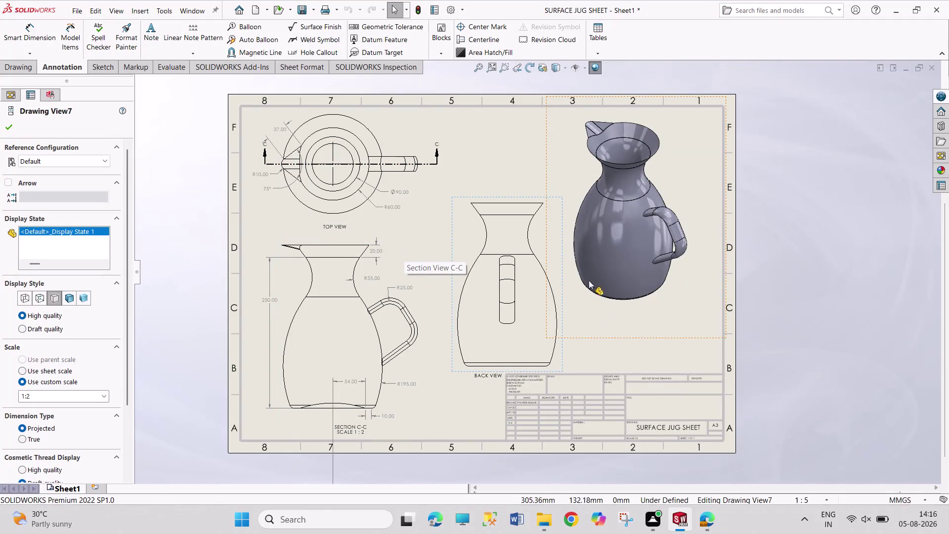
Inspect the back view's properties for hidden bodies and edges, then close without changes.
click(540, 196)
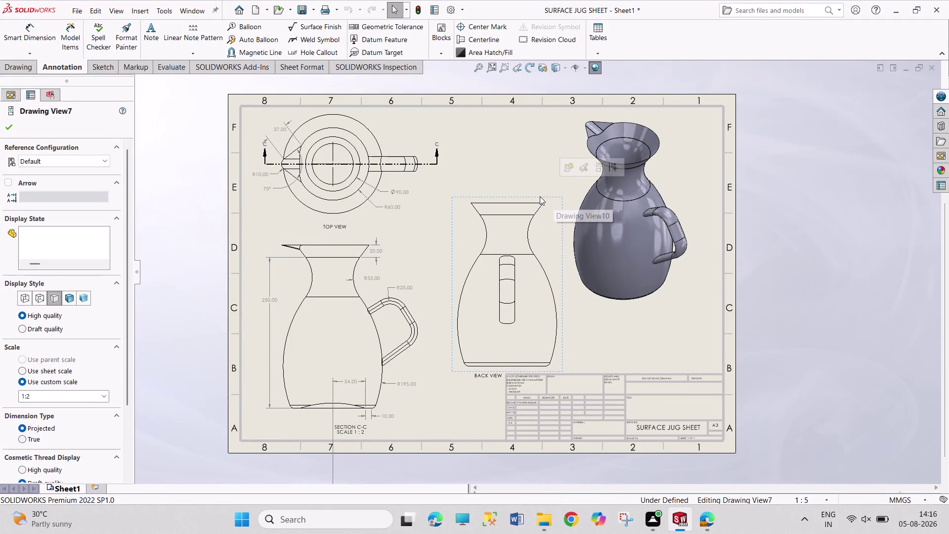
right_click(540, 196)
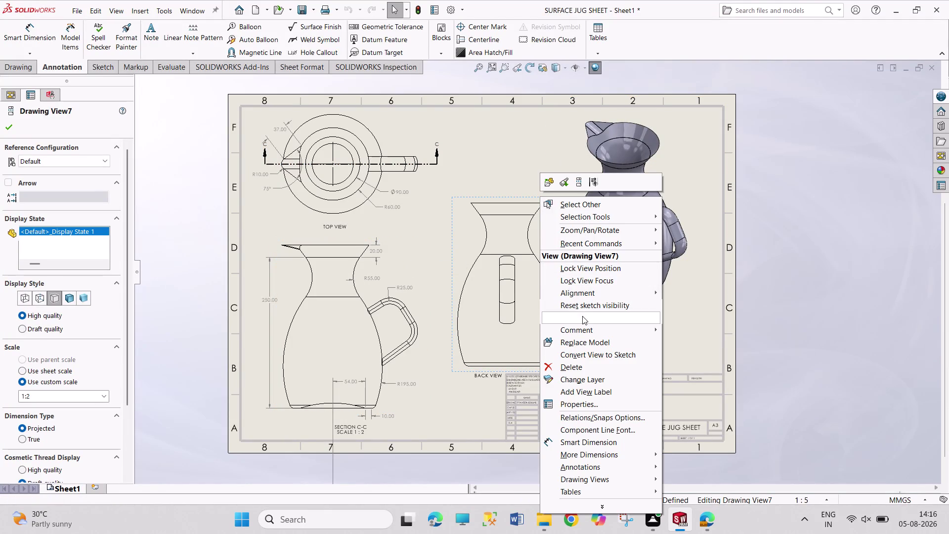
click(597, 403)
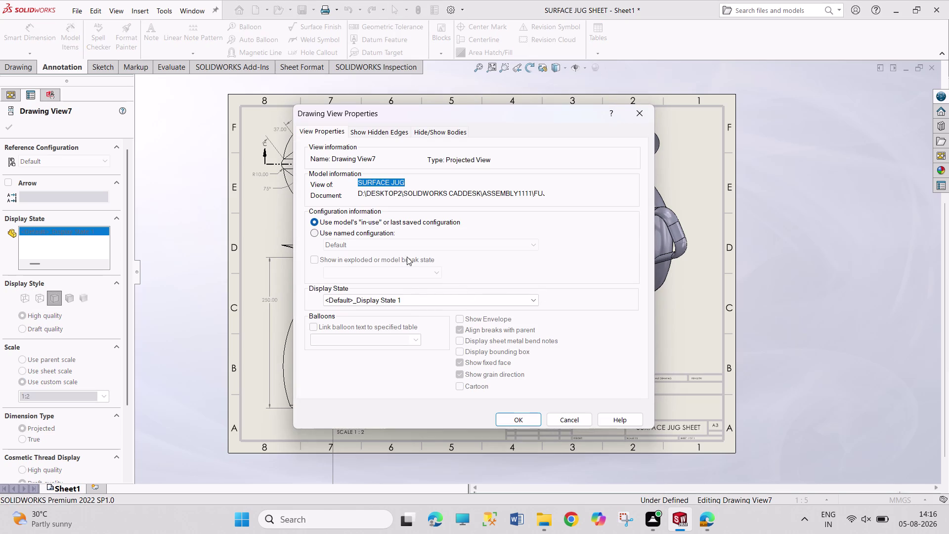
click(417, 133)
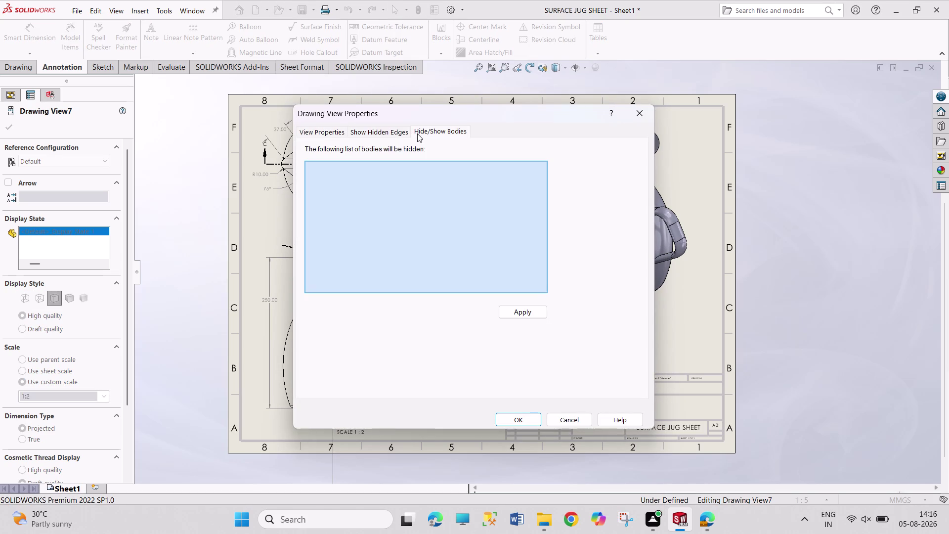
click(392, 136)
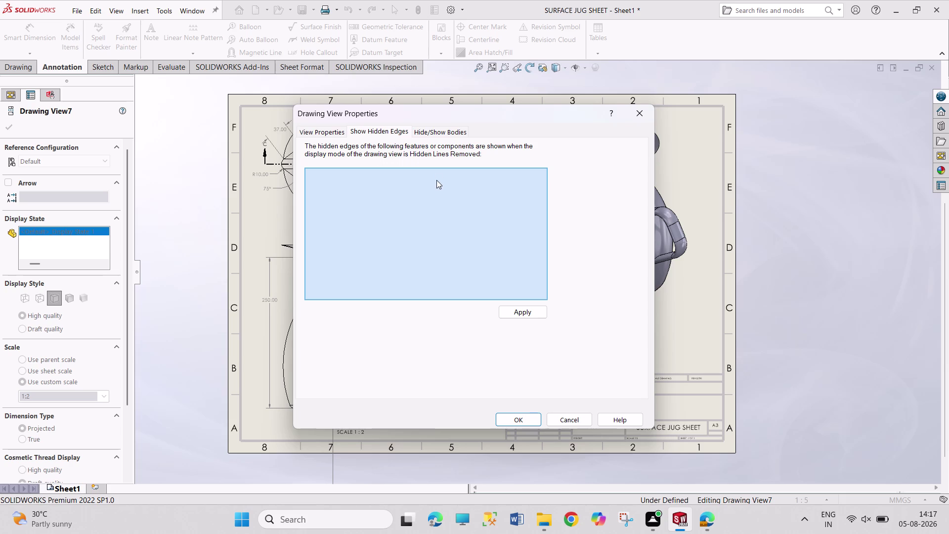
triple_click(437, 180)
click(528, 314)
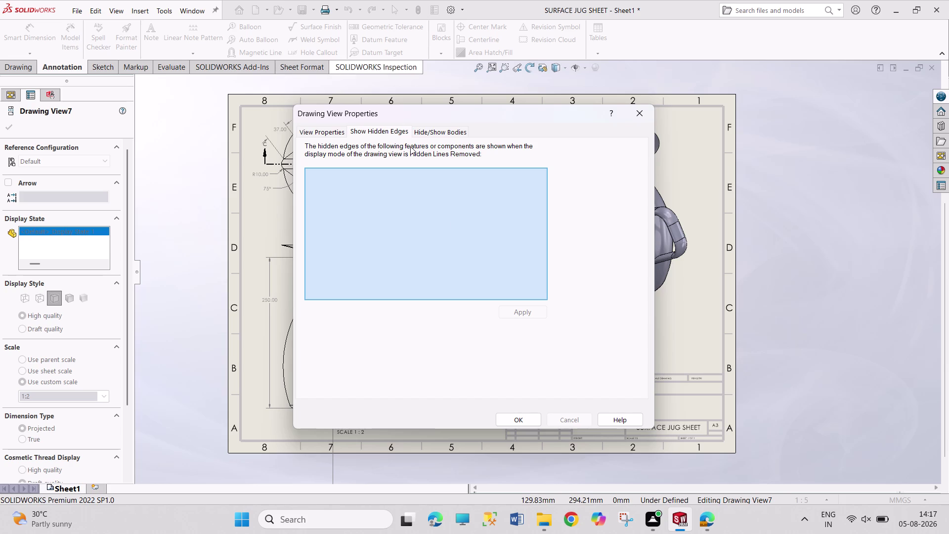
click(527, 420)
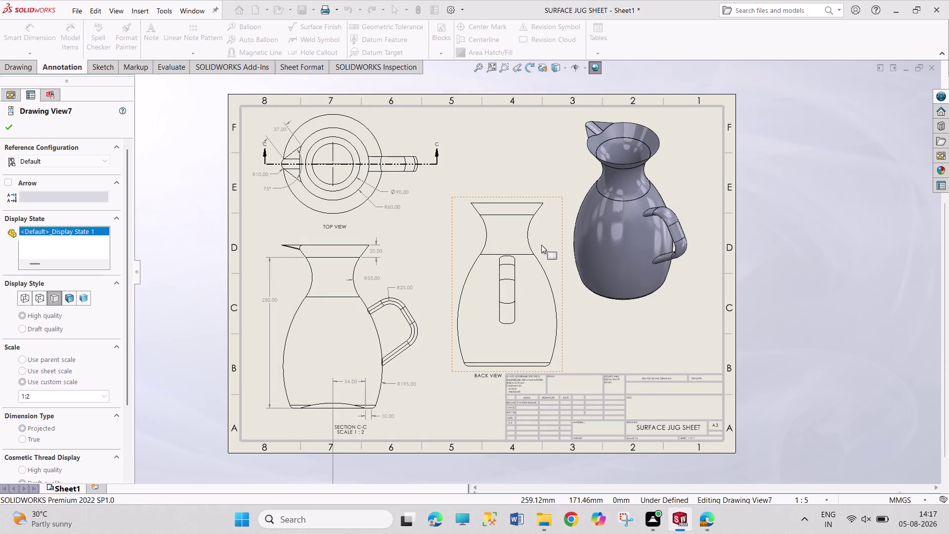
Set Drawing View7's display style to Hidden Lines Visible and accept.
right_click(504, 197)
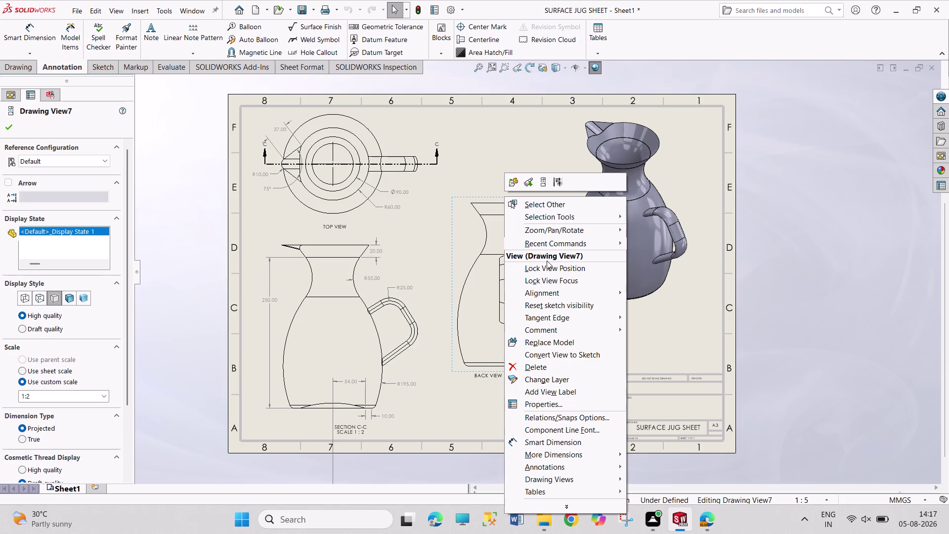
click(11, 131)
click(8, 128)
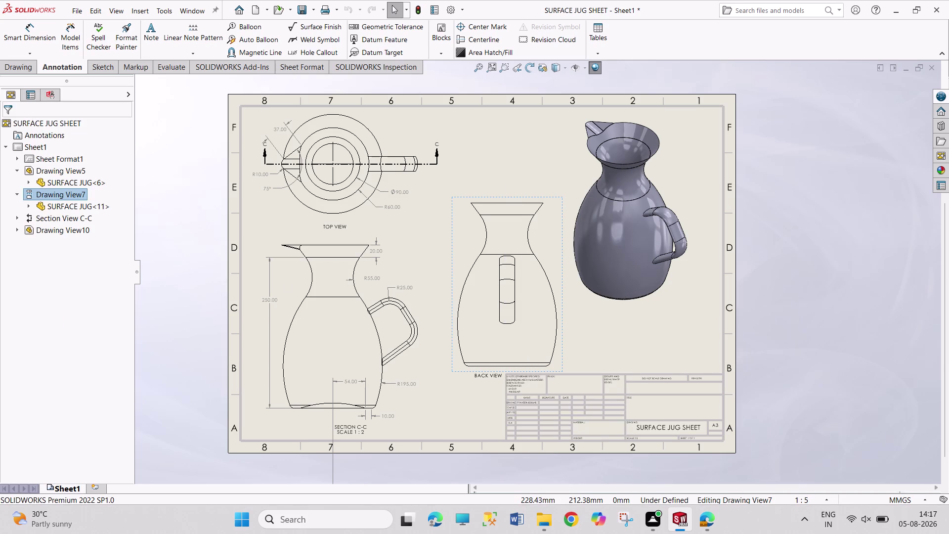
click(32, 95)
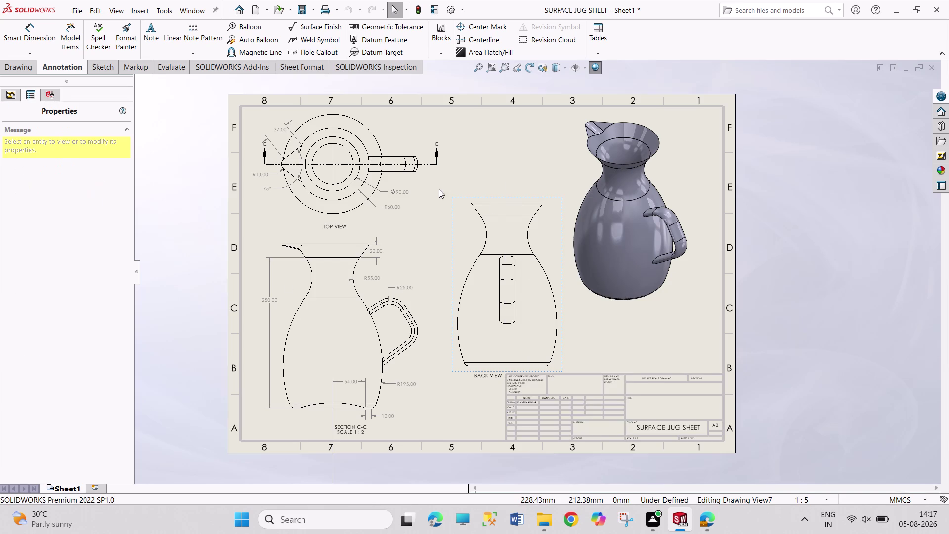
click(487, 198)
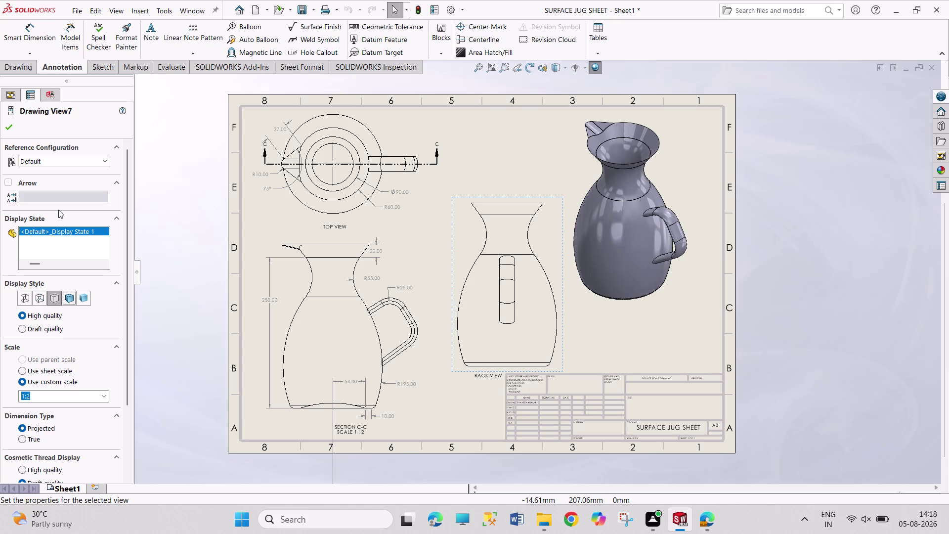
click(61, 244)
click(59, 239)
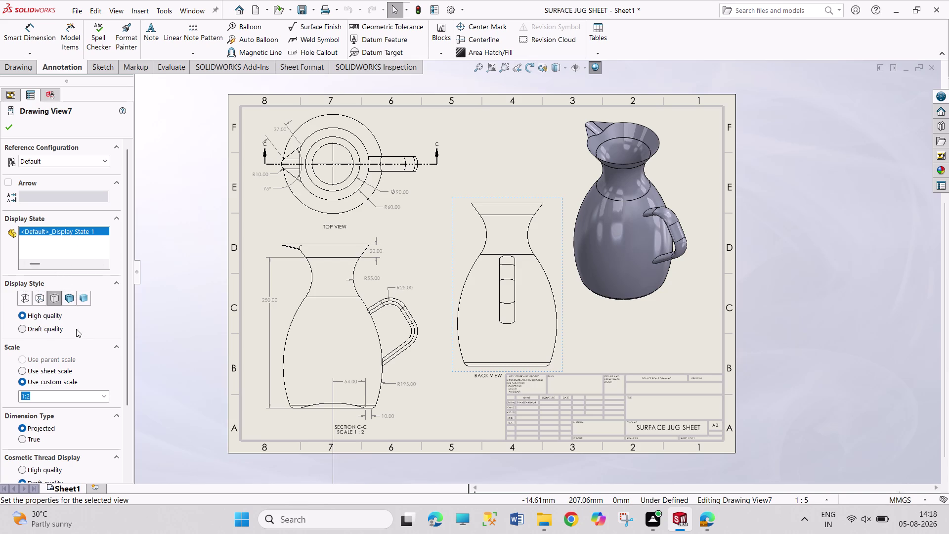
click(22, 298)
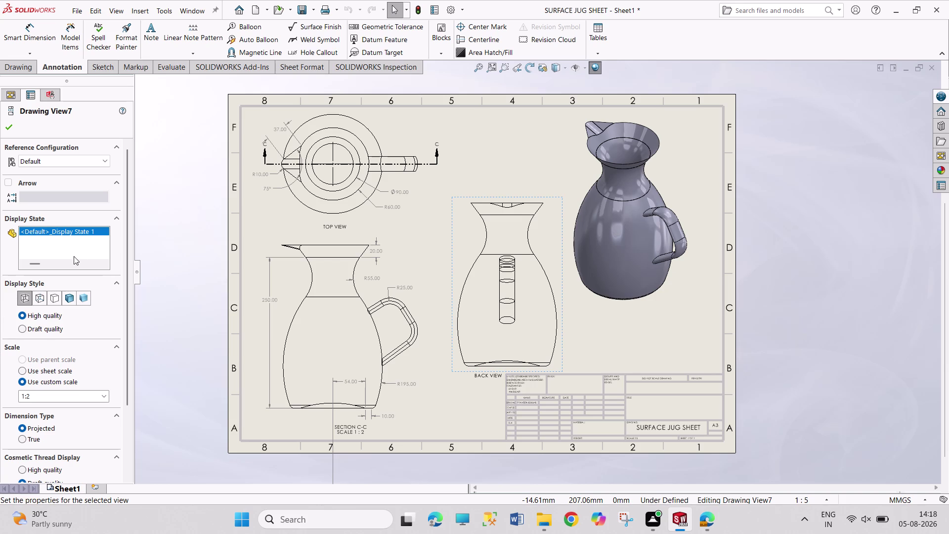
click(40, 298)
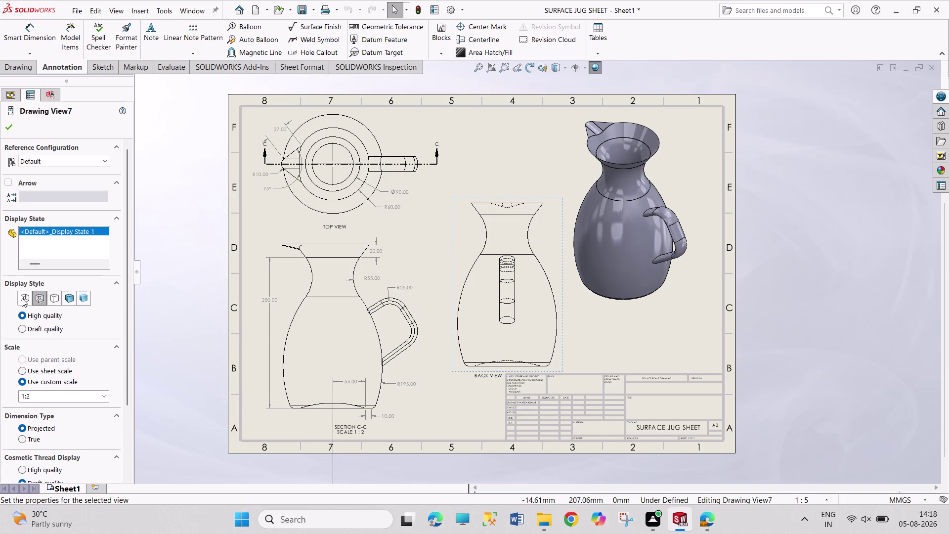
click(22, 298)
click(11, 130)
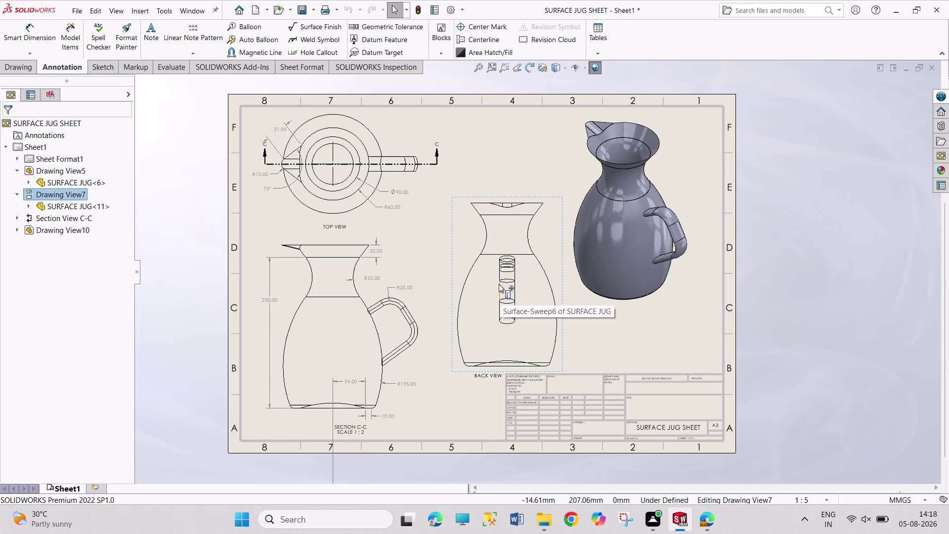
scroll(down, 3)
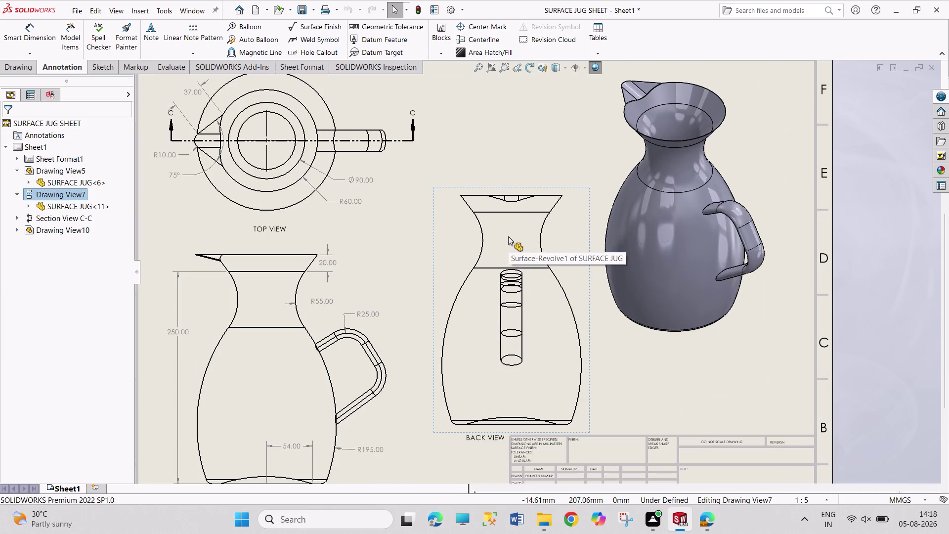
scroll(down, 3)
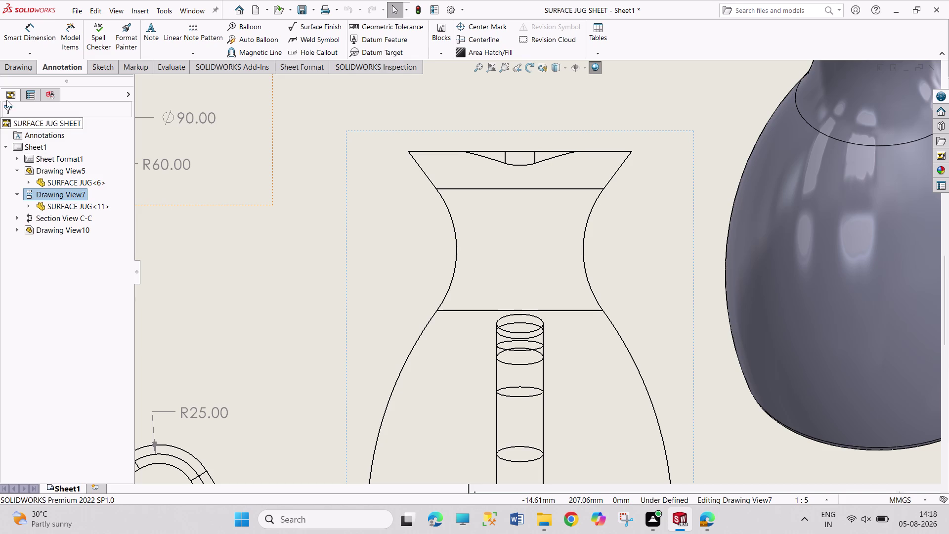
click(35, 34)
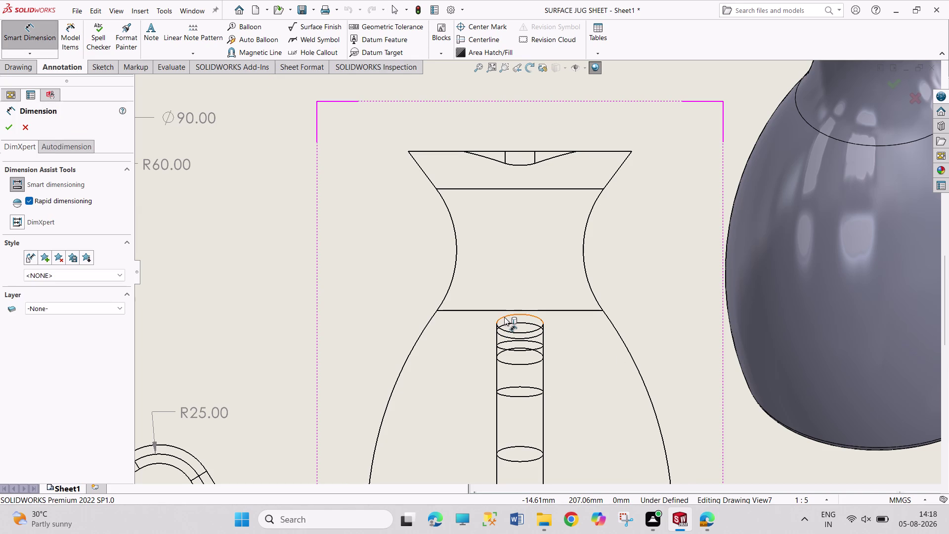
click(507, 317)
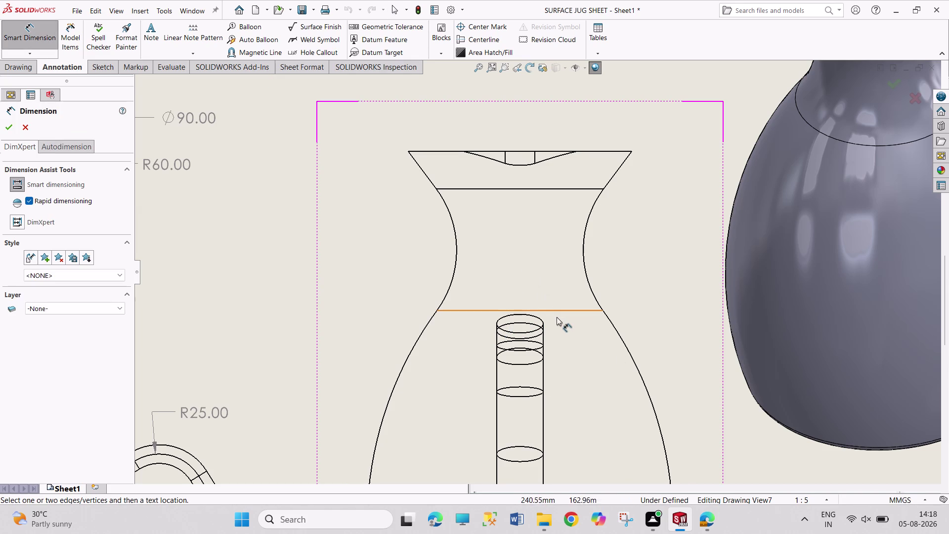
scroll(down, 3)
scroll(down, 3)
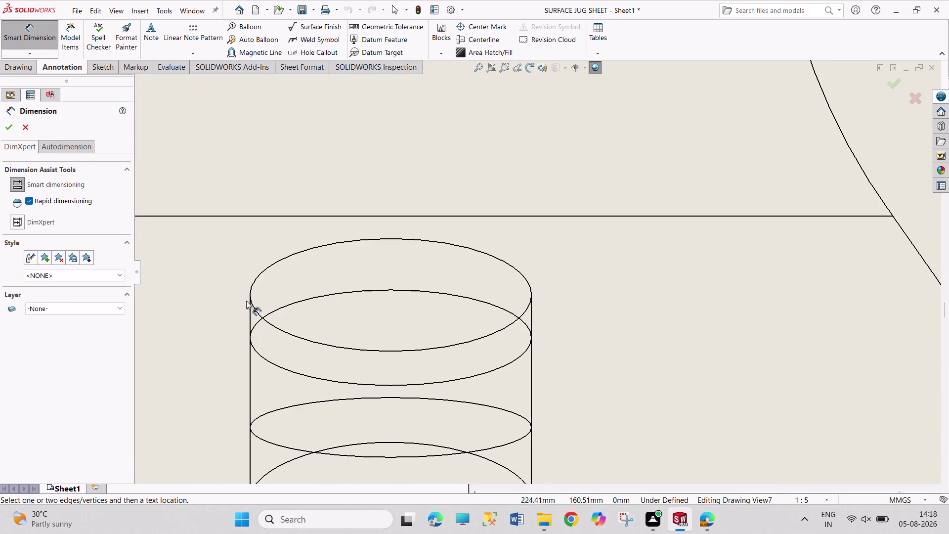
click(249, 294)
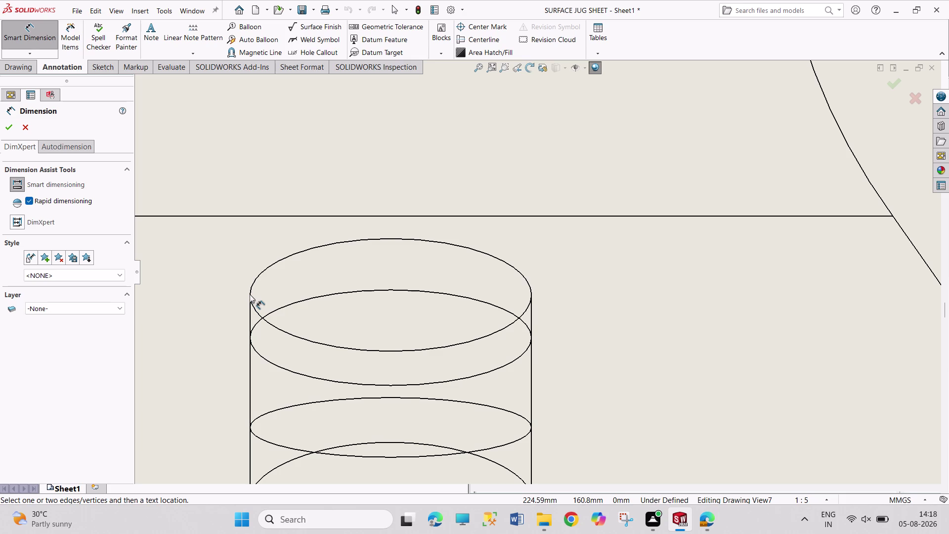
click(45, 36)
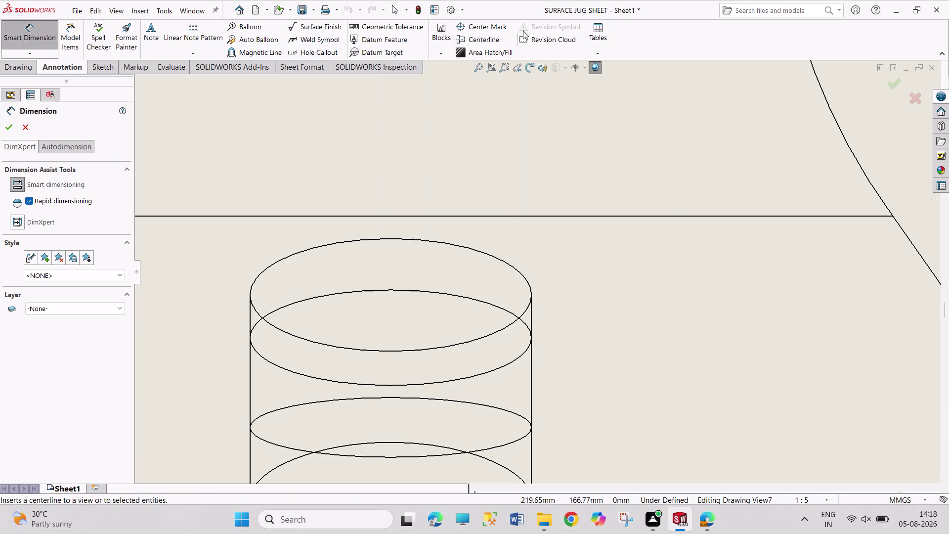
click(481, 27)
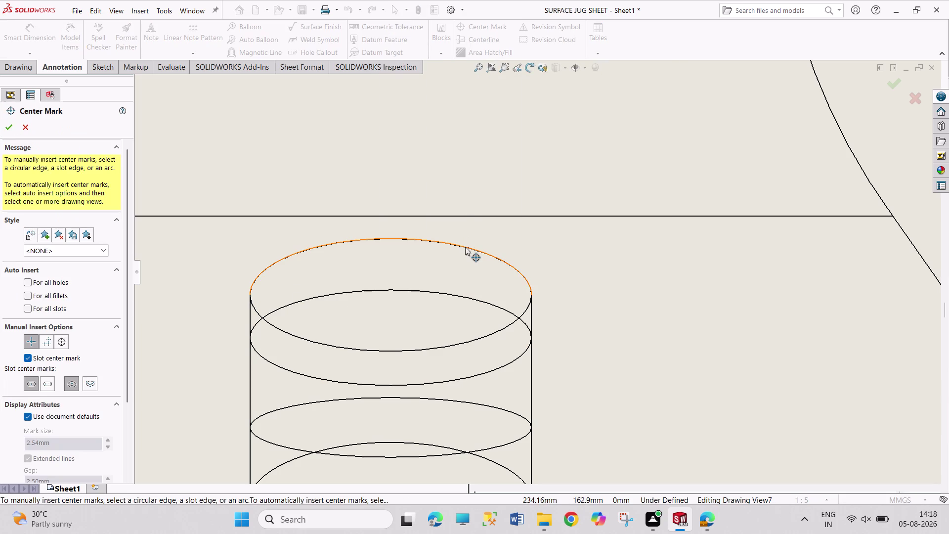
click(465, 246)
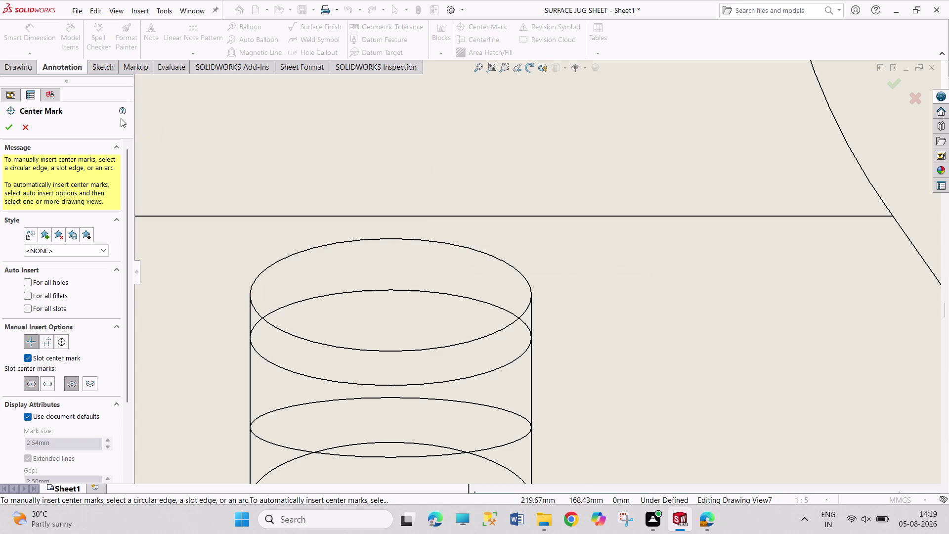
click(10, 130)
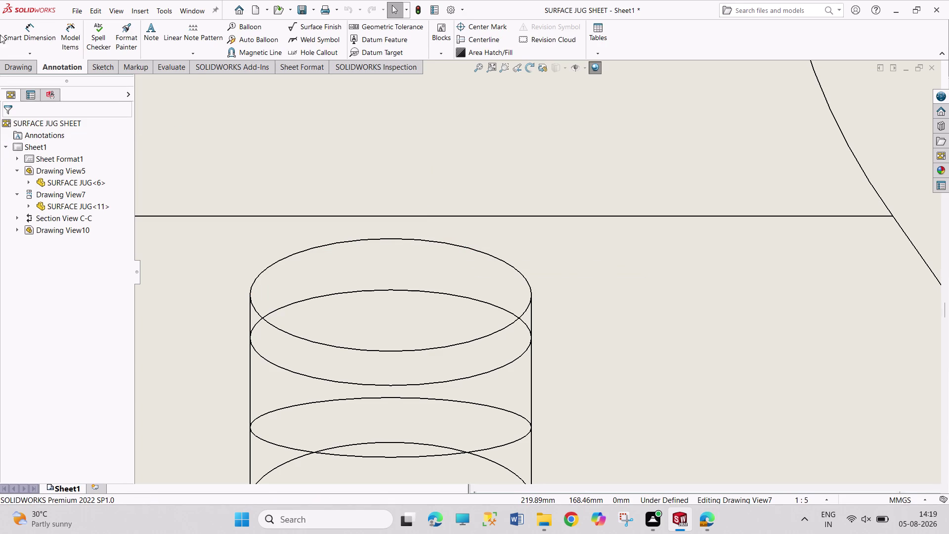
click(30, 52)
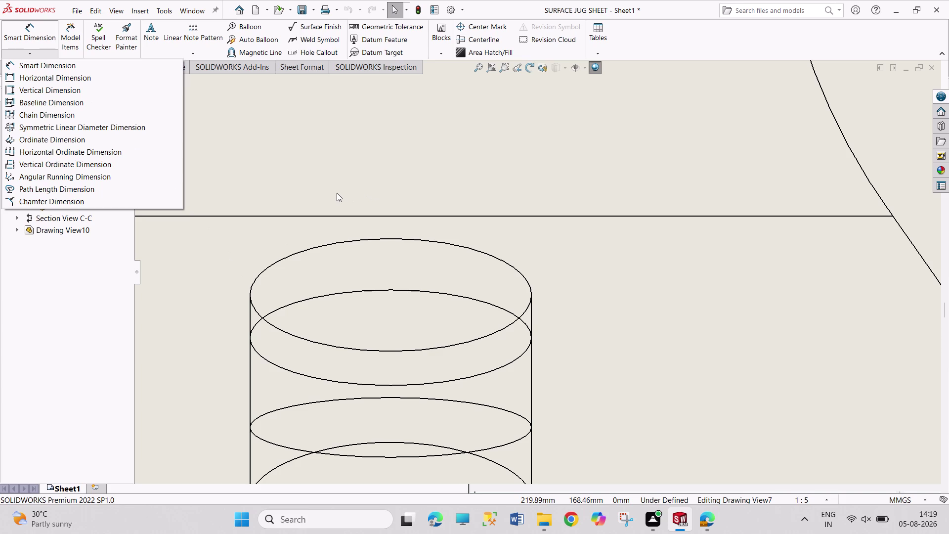
click(235, 187)
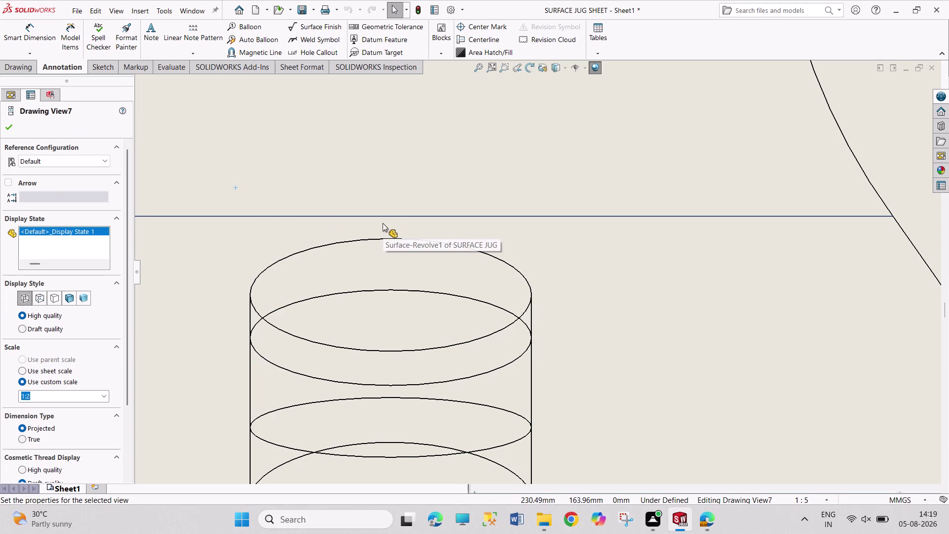
Add a 25.00 width dimension between the tube's side edges, placed above the cylinder.
click(30, 31)
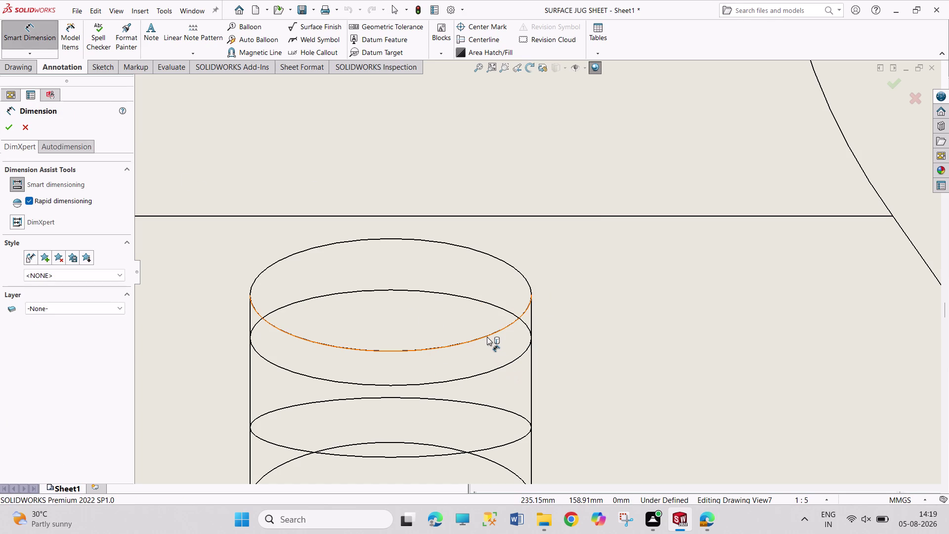
click(497, 367)
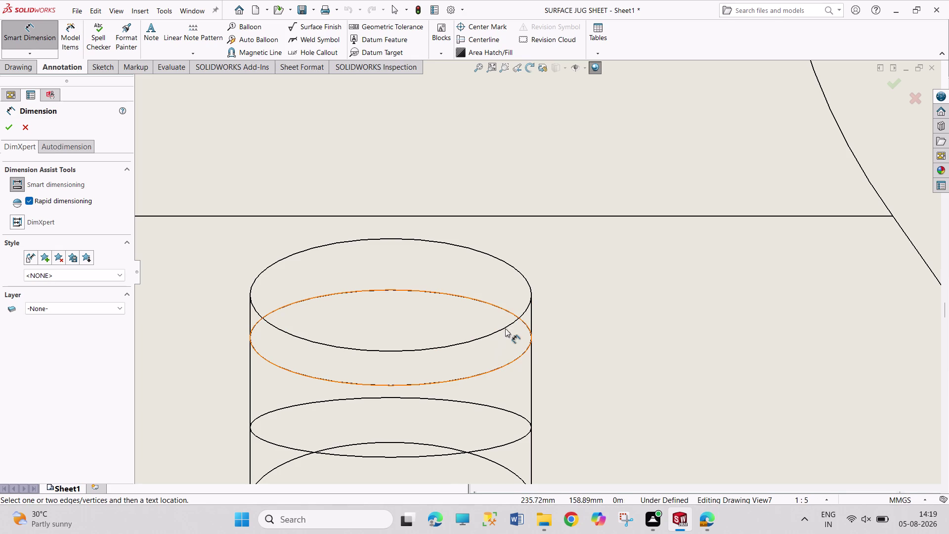
click(531, 336)
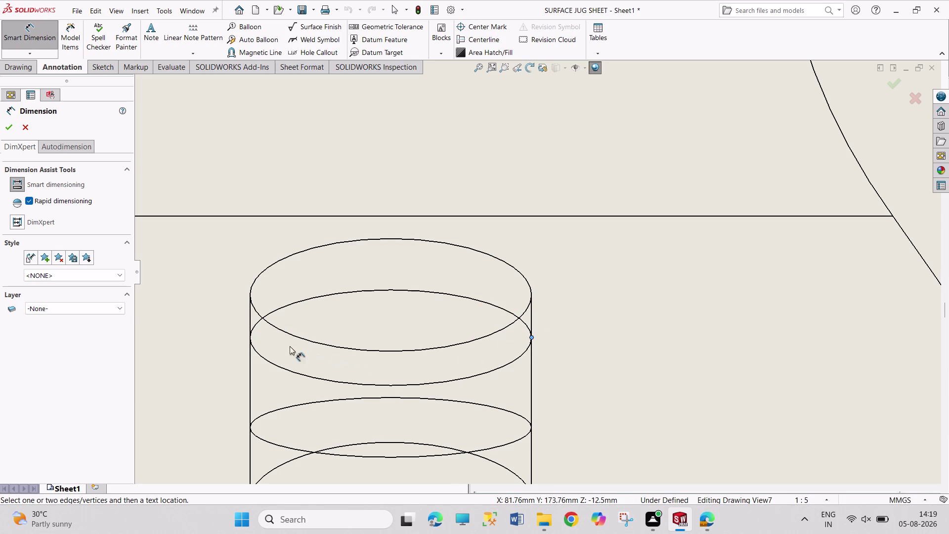
click(251, 337)
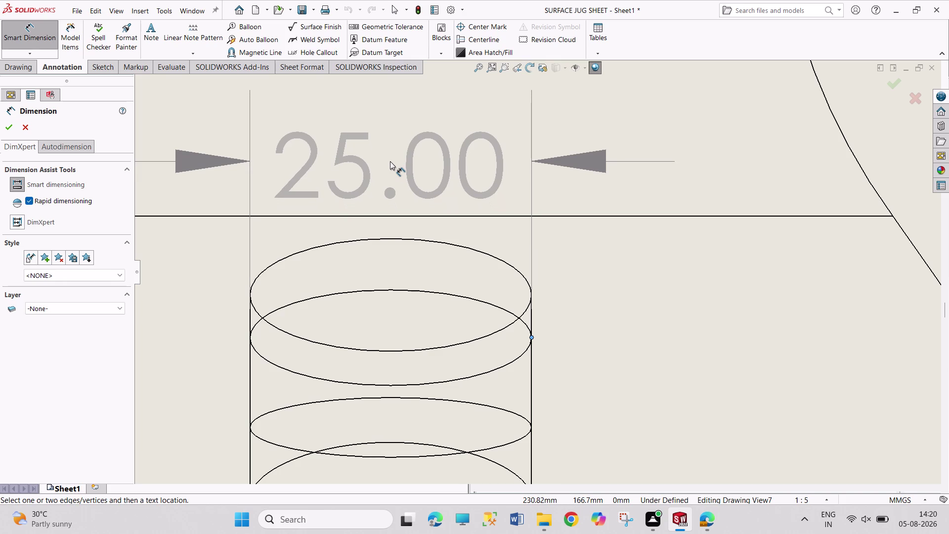
click(393, 137)
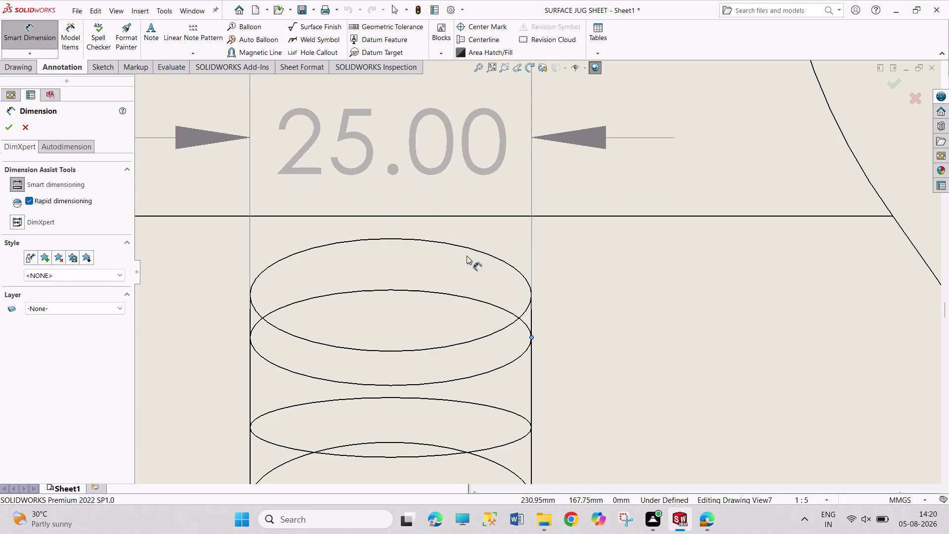
click(396, 291)
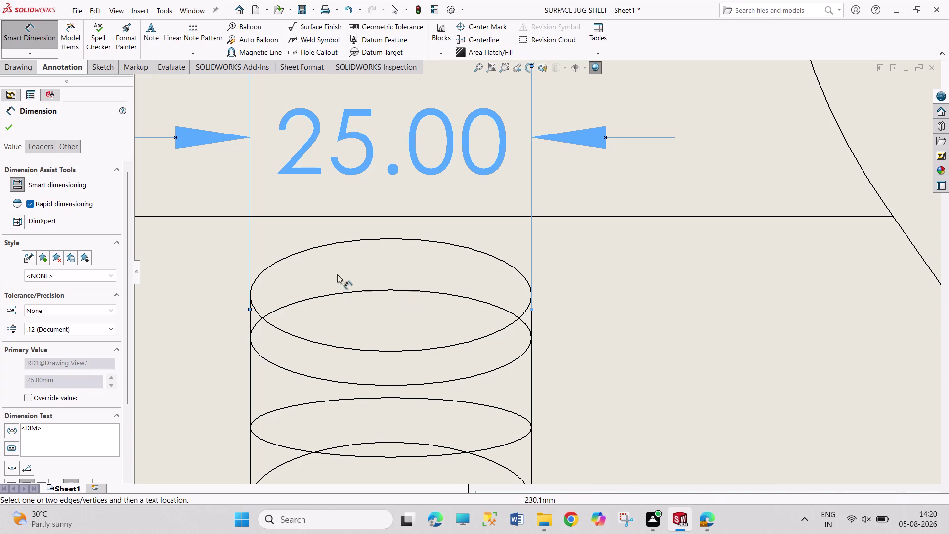
click(2, 130)
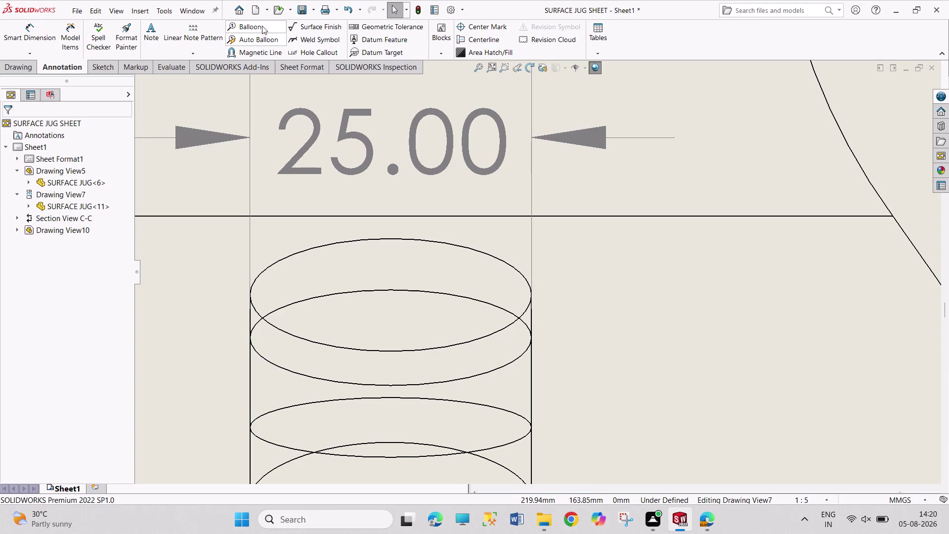
click(474, 30)
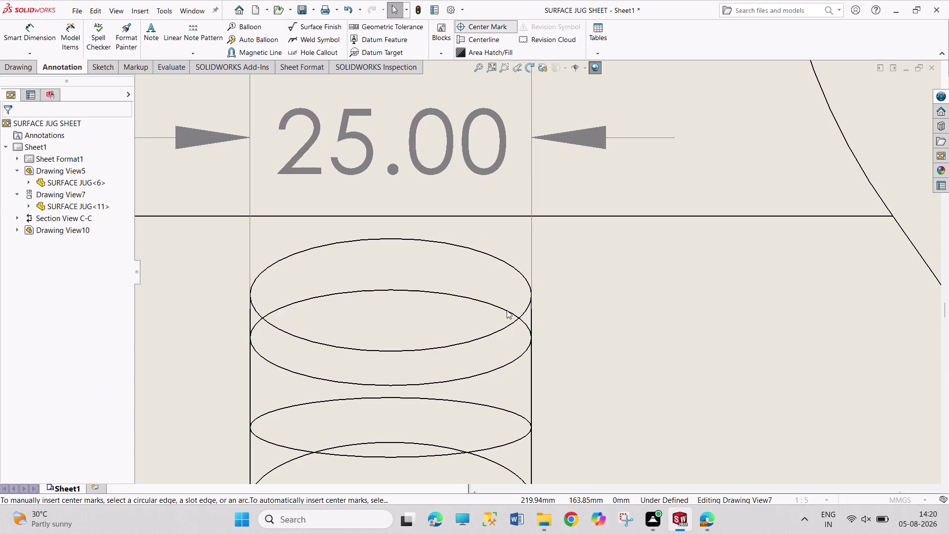
click(498, 369)
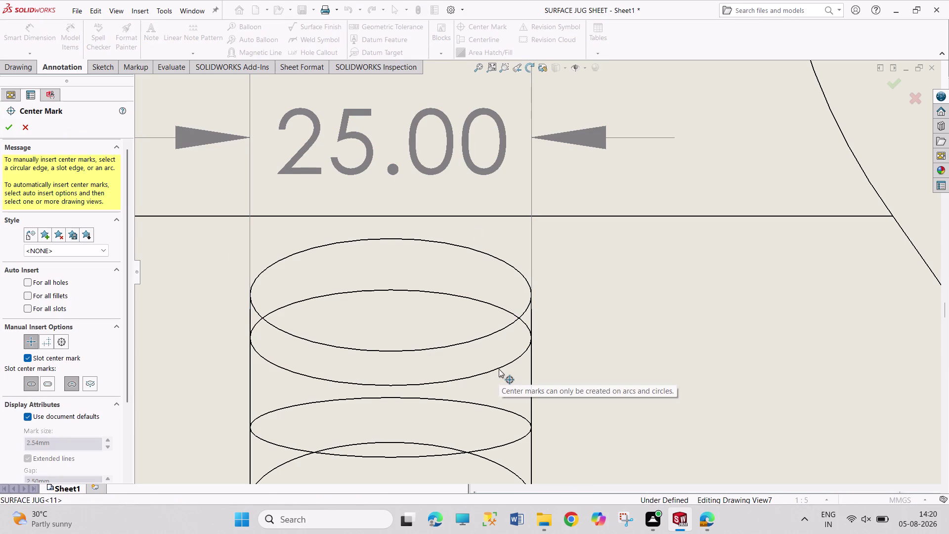
click(9, 126)
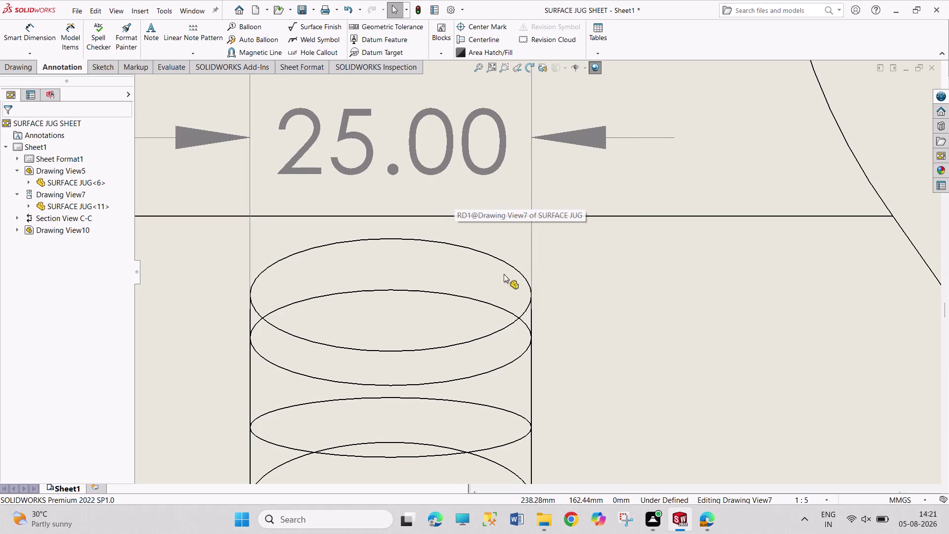
drag(656, 230, 752, 325)
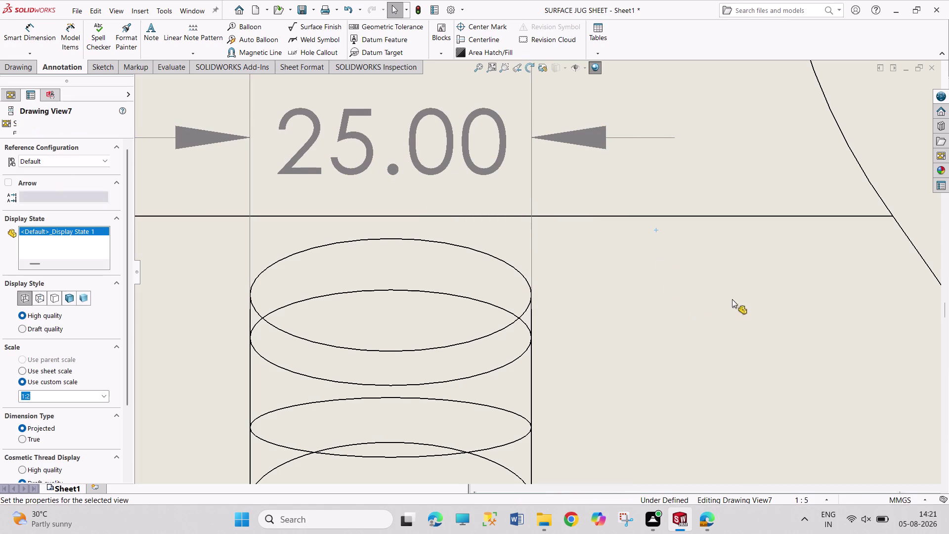
drag(676, 255, 741, 340)
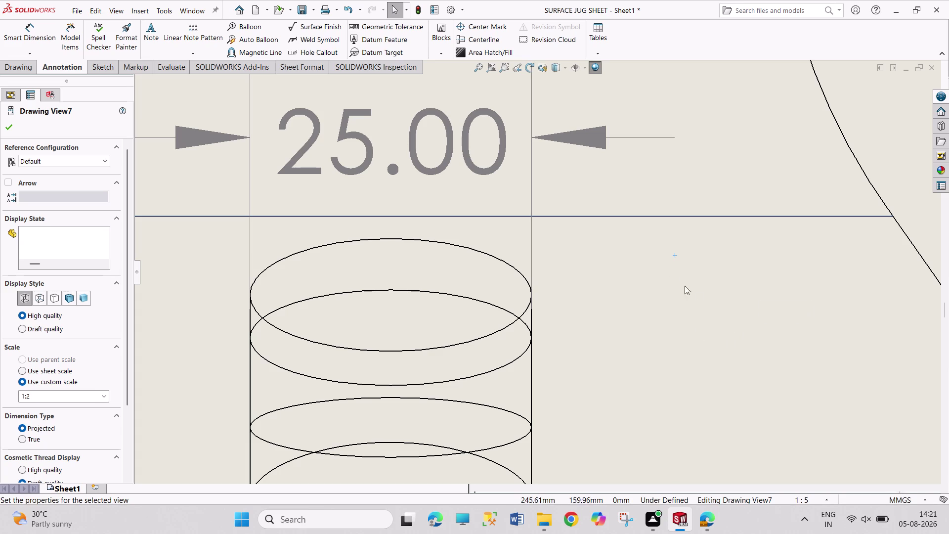
click(3, 125)
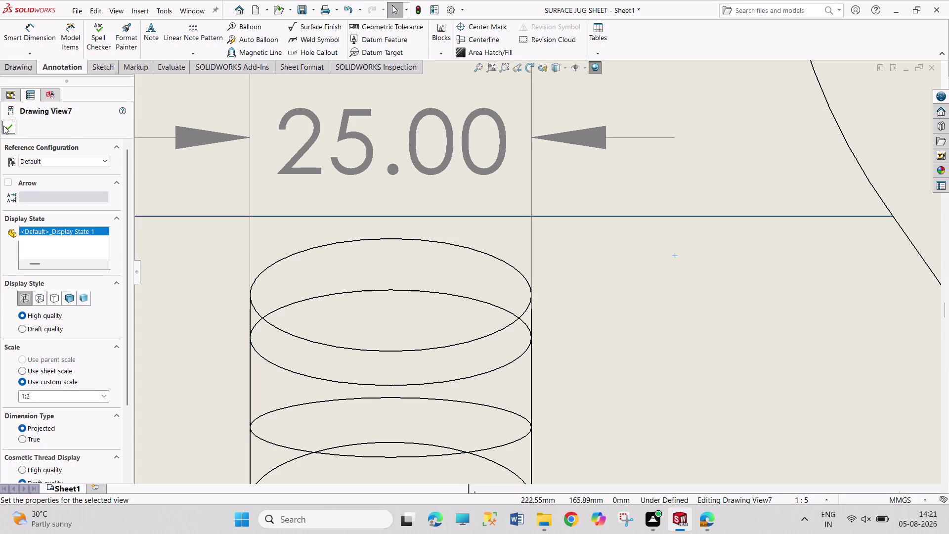
drag(645, 276, 733, 367)
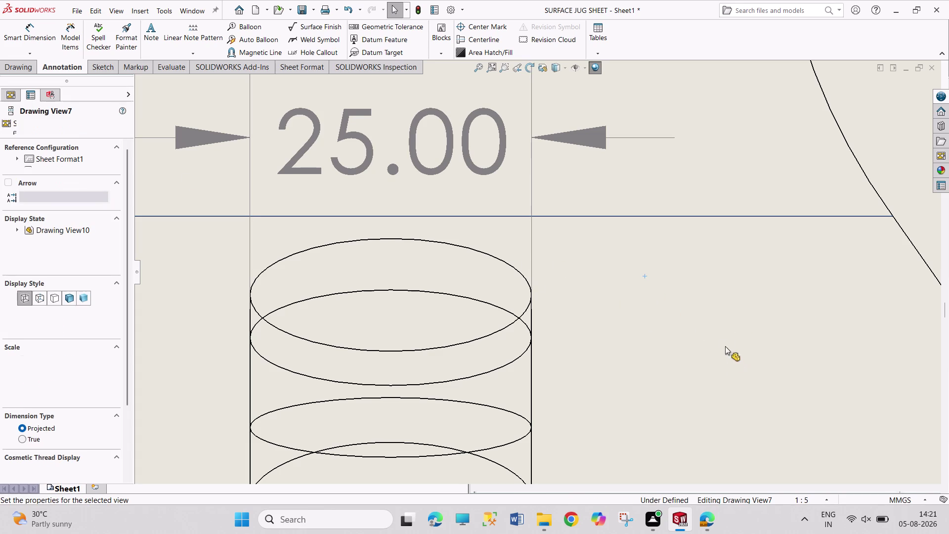
drag(701, 320, 730, 361)
scroll(up, 3)
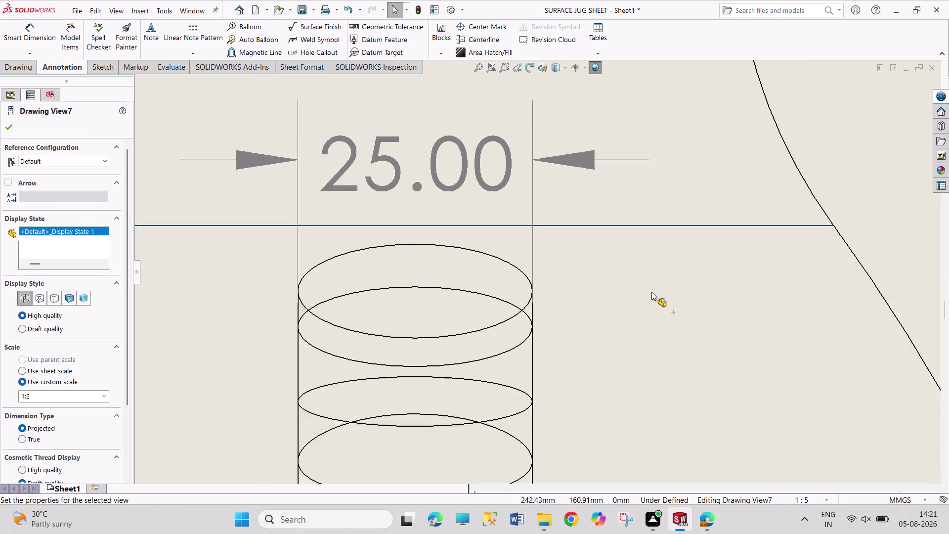
scroll(up, 3)
scroll(up, 3)
scroll(up, 3)
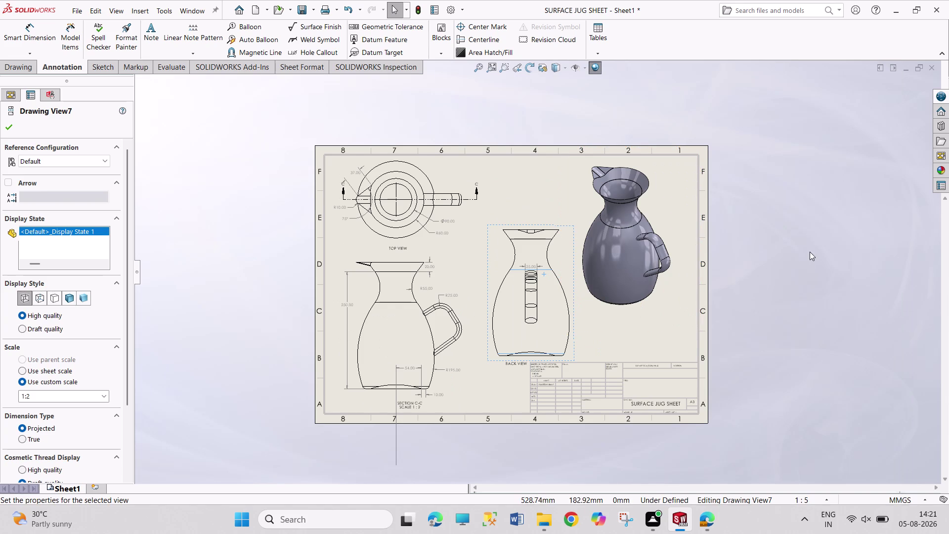
drag(801, 250, 861, 342)
drag(778, 267, 815, 352)
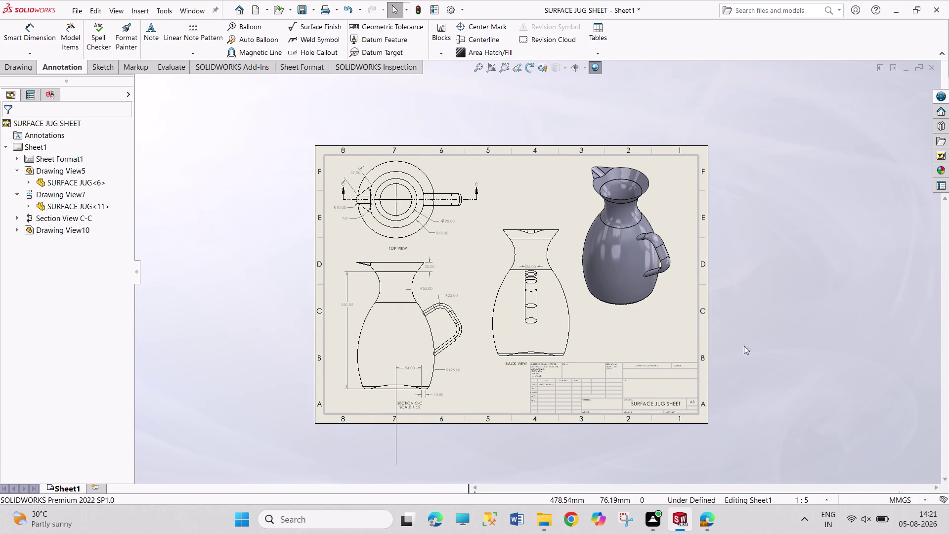
drag(766, 197, 843, 337)
drag(748, 217, 774, 331)
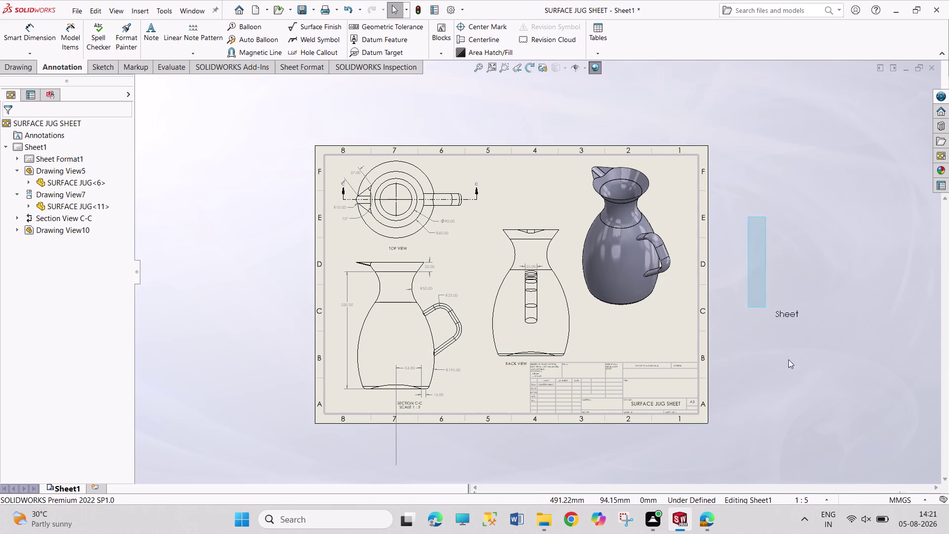
drag(773, 332, 843, 391)
drag(749, 182, 837, 382)
drag(728, 165, 807, 361)
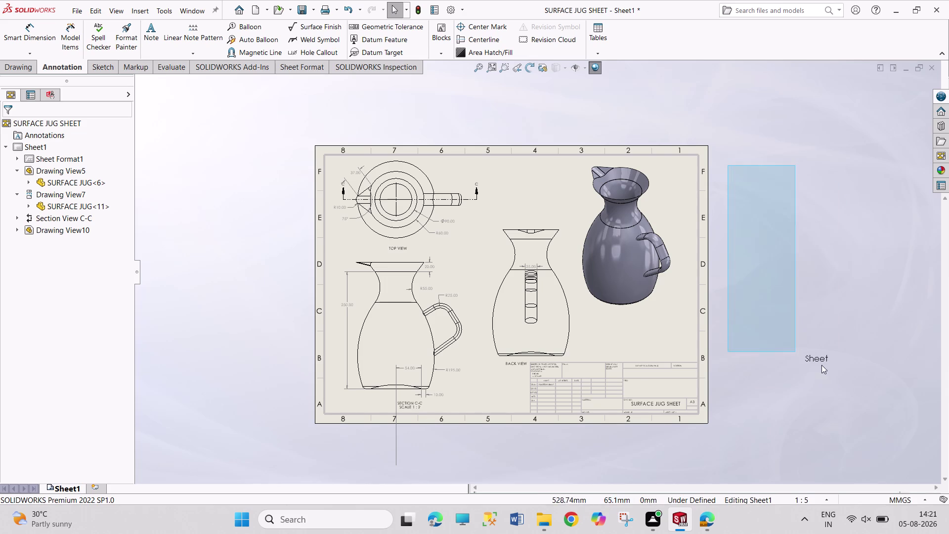
drag(808, 361, 827, 363)
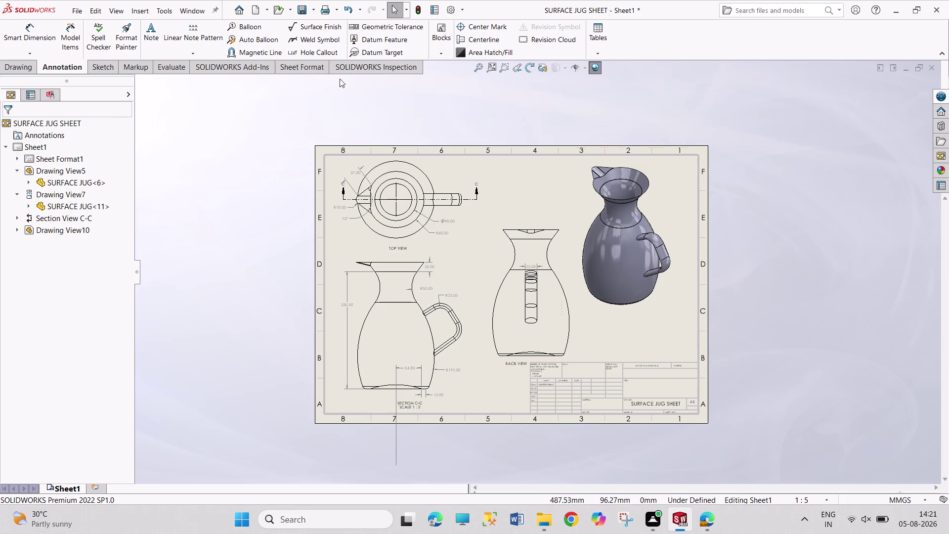
click(32, 54)
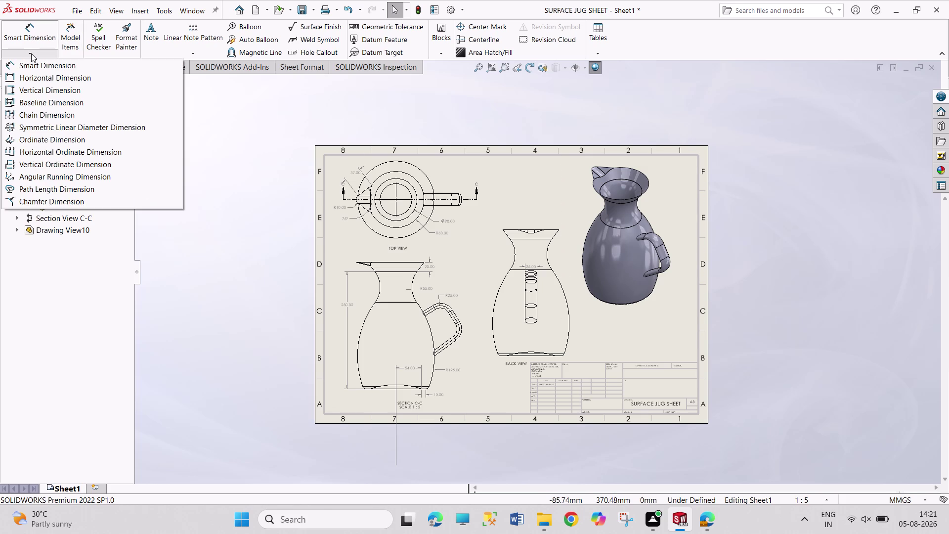
Try dimensioning two circular edges inside the cylinder, then dismiss the dimension type list.
click(43, 81)
scroll(down, 3)
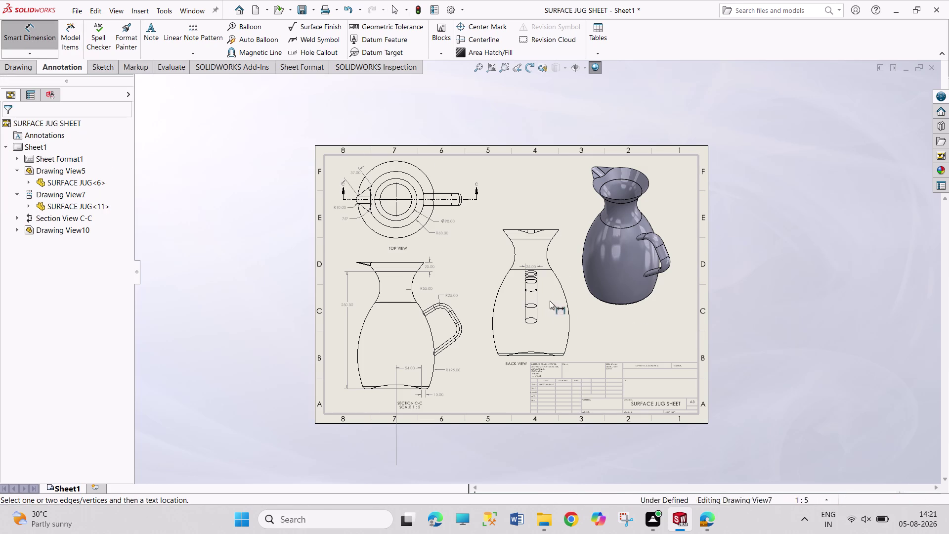
scroll(down, 3)
scroll(down, 3)
scroll(down, 3)
scroll(down, 3)
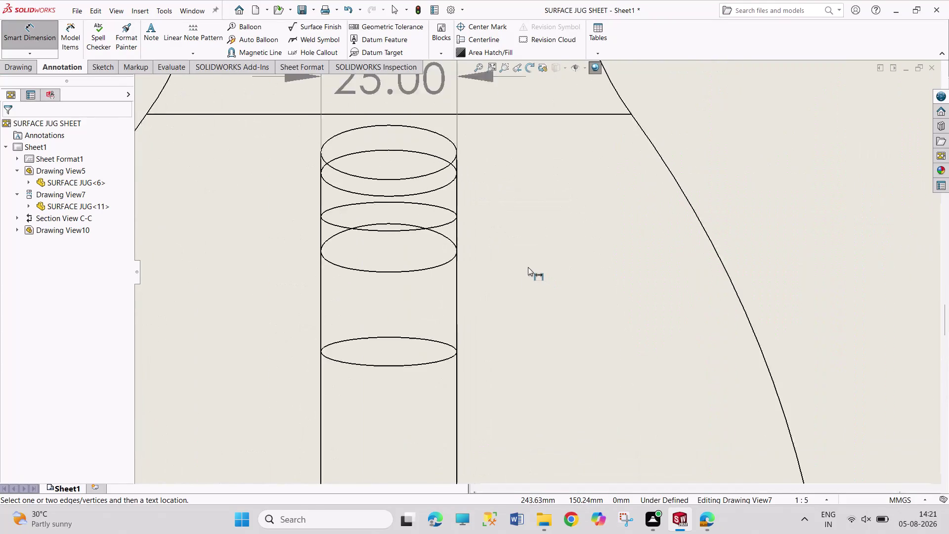
click(373, 272)
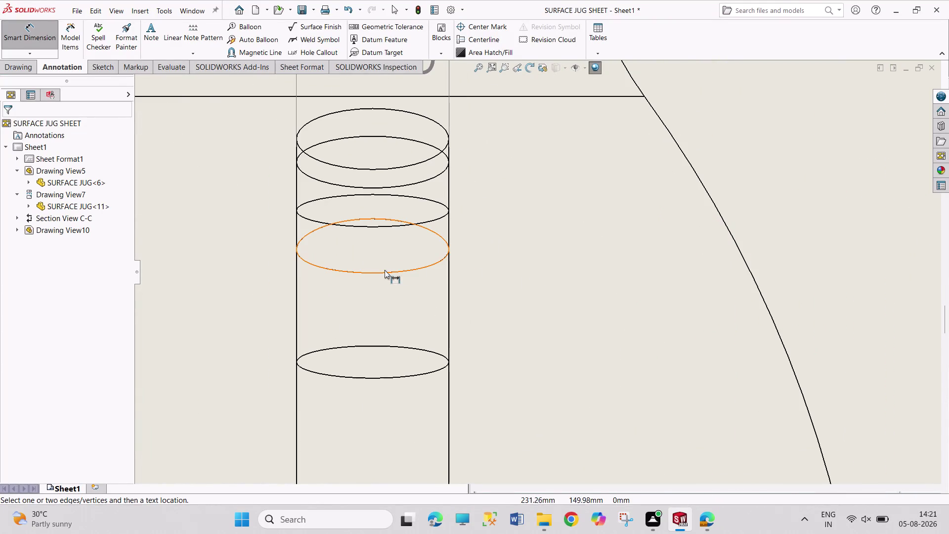
click(390, 220)
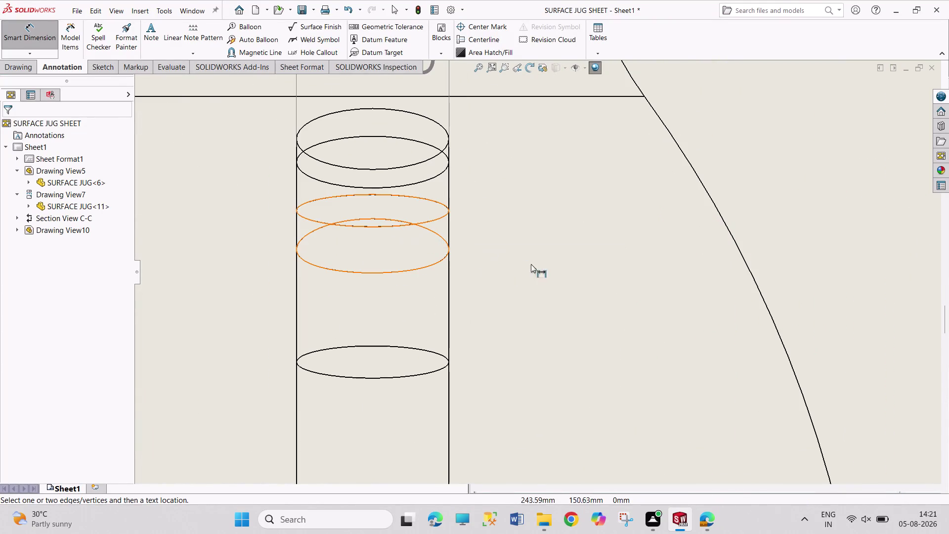
click(22, 56)
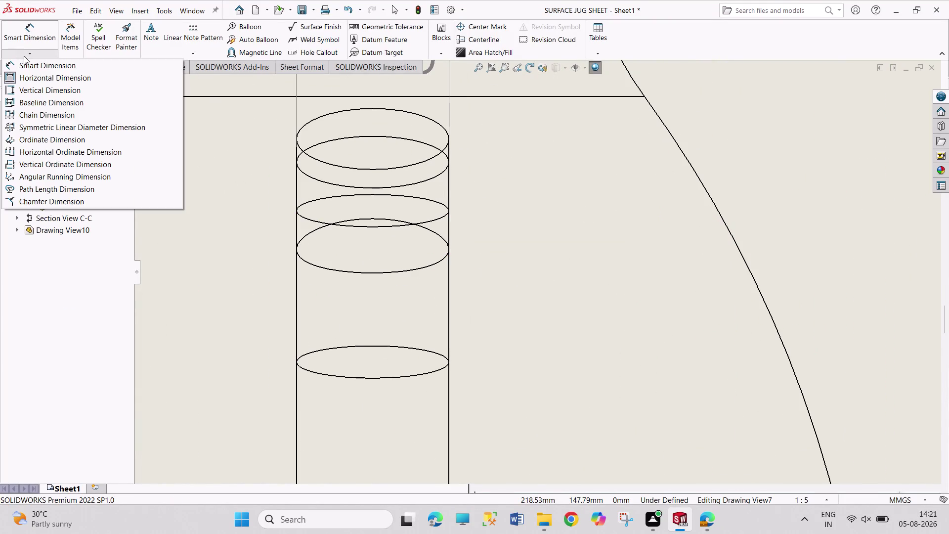
click(53, 69)
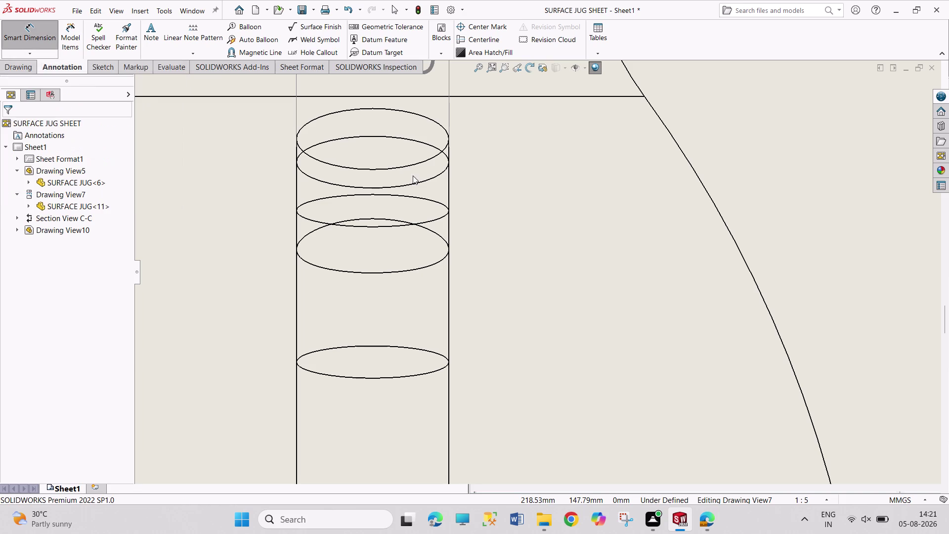
Exit dimensioning and zoom out to show the whole jug sheet.
click(389, 194)
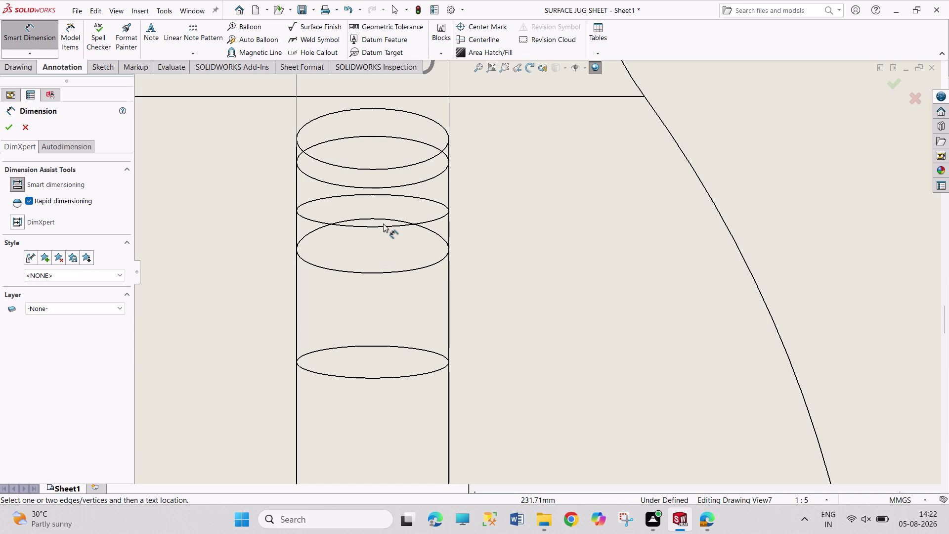
scroll(up, 3)
scroll(up, 3)
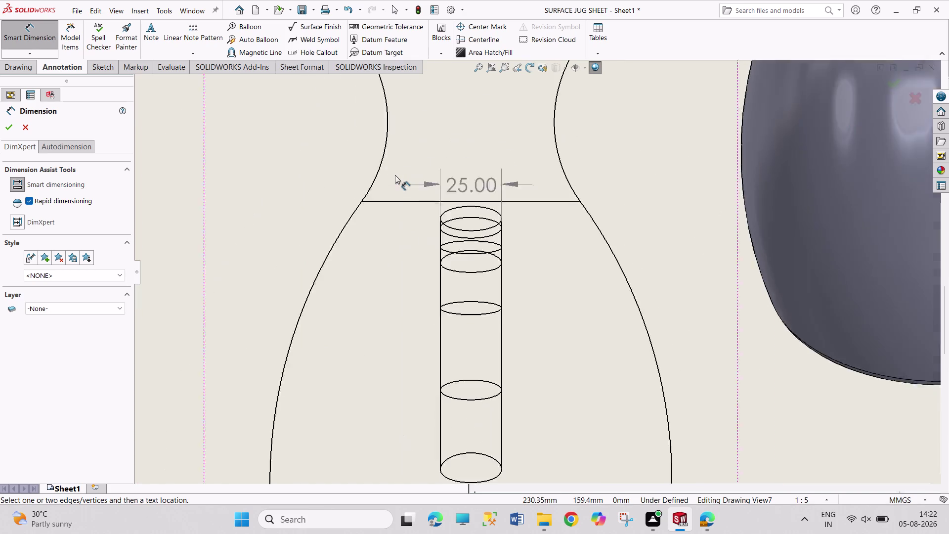
scroll(up, 3)
scroll(up, 3)
right_click(682, 302)
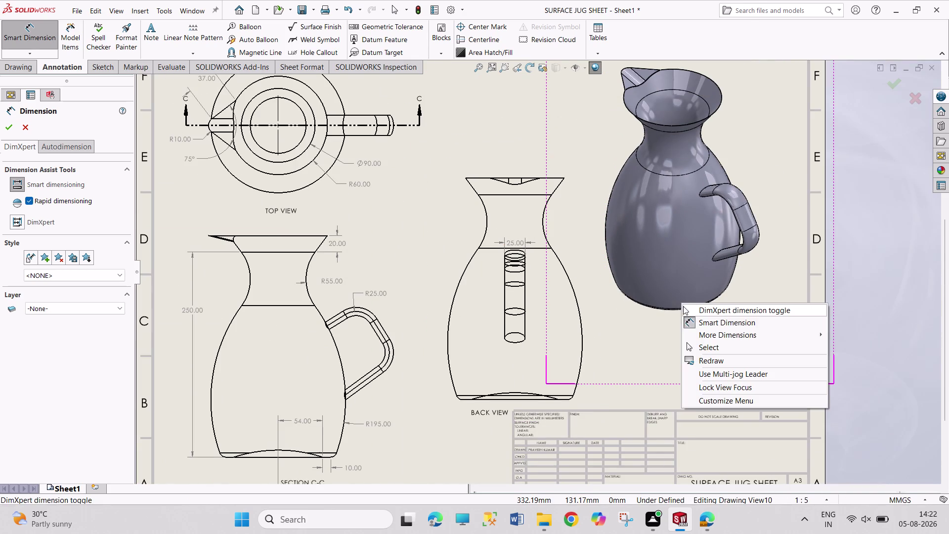
click(699, 344)
scroll(up, 3)
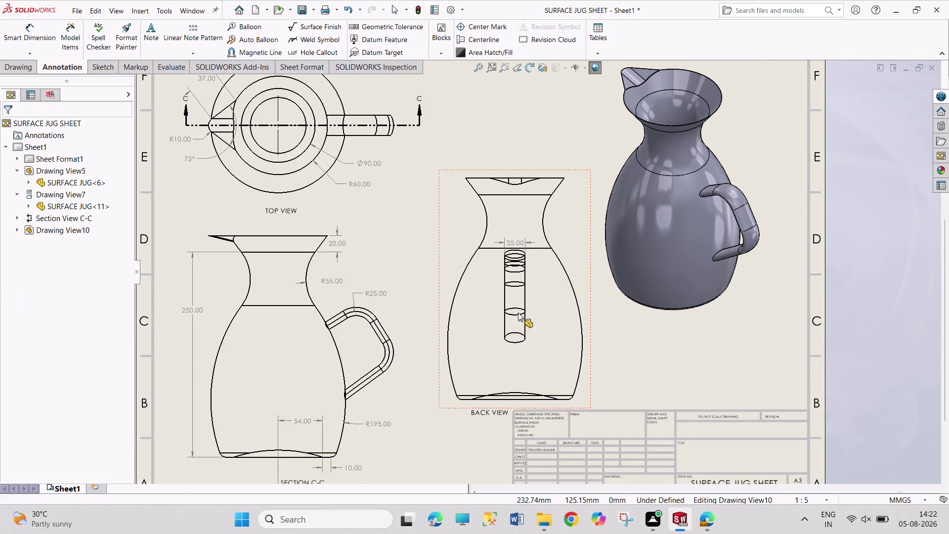
scroll(up, 3)
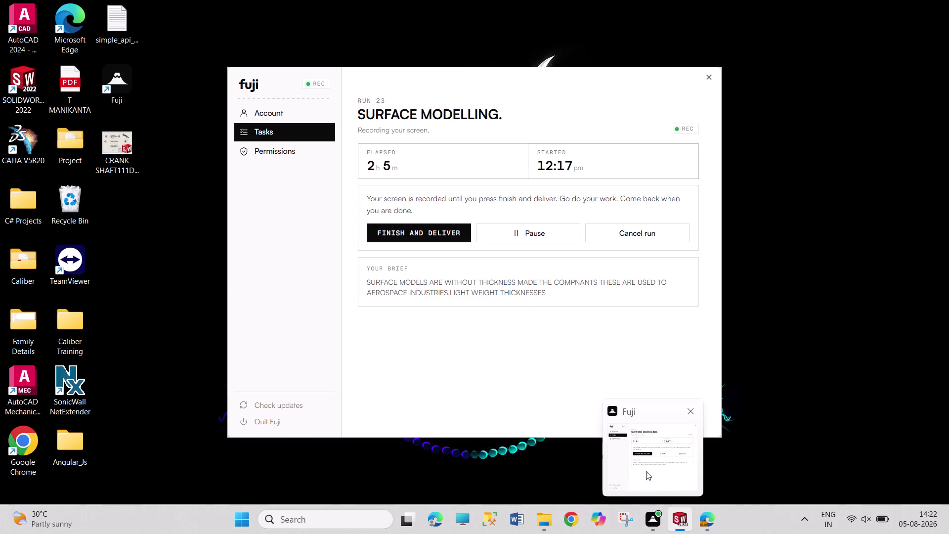
drag(702, 165, 708, 189)
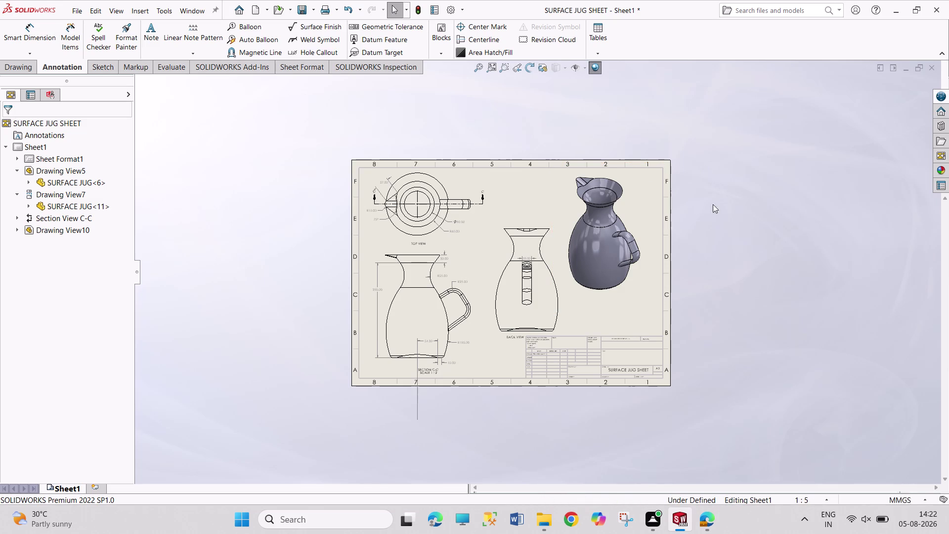
Save the jug drawing with Ctrl+S and bring up the Print dialog.
drag(708, 189, 838, 366)
drag(706, 137, 864, 443)
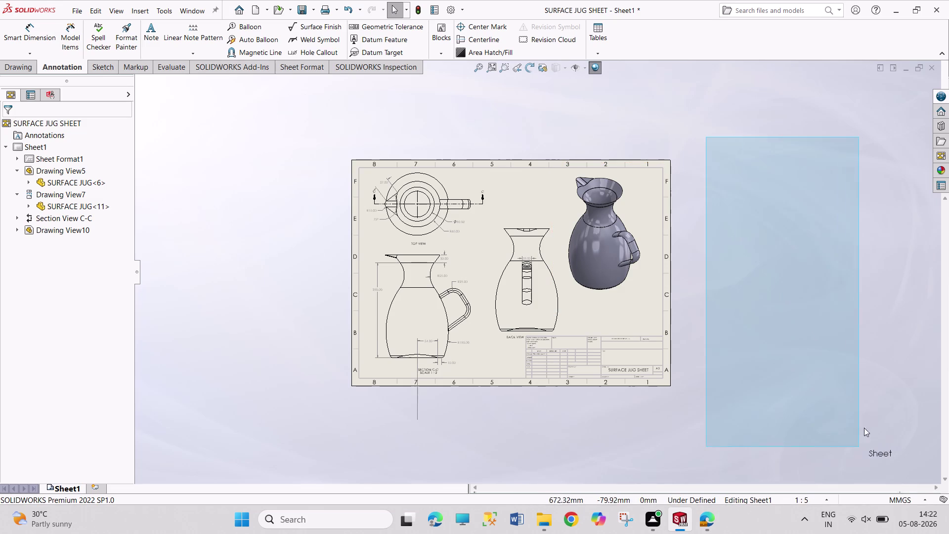
drag(713, 100, 856, 451)
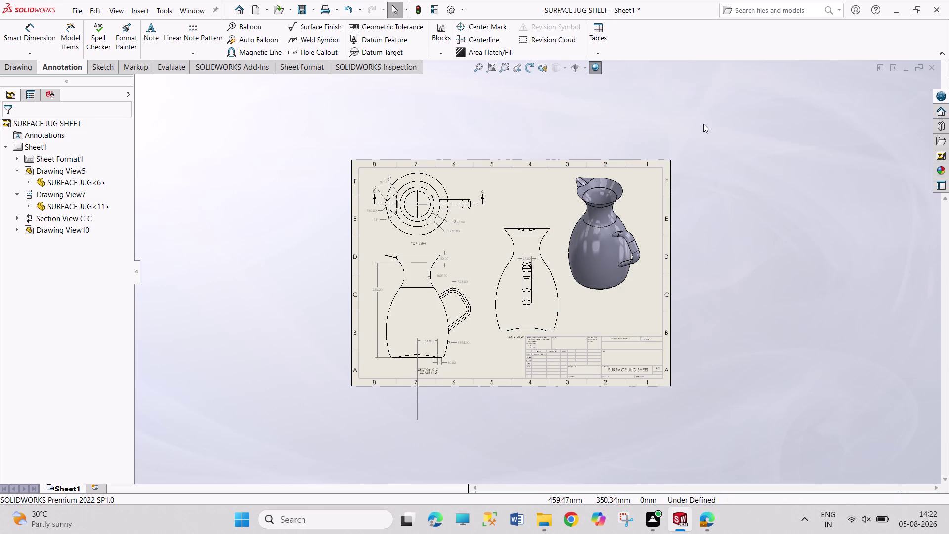
drag(703, 123, 830, 463)
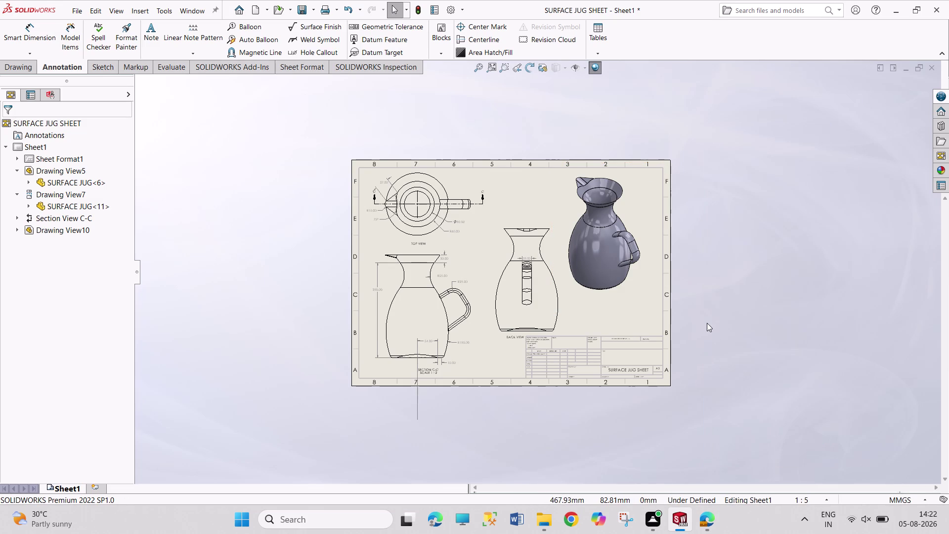
key(ctrl+s)
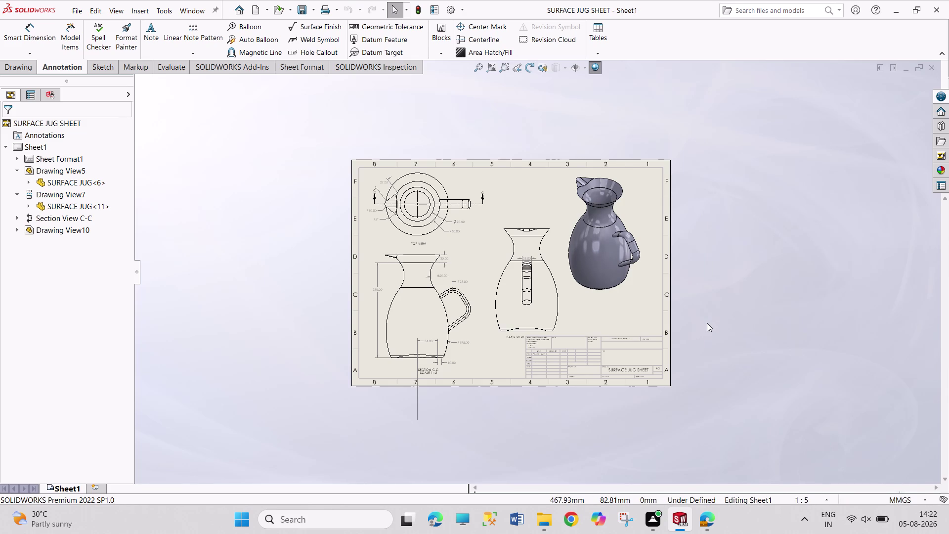
key(ctrl+p)
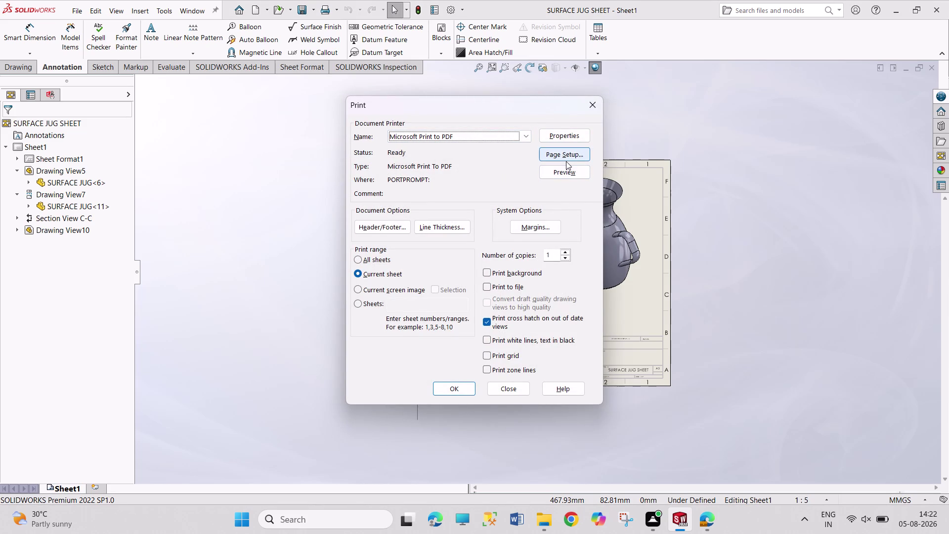
Print the current sheet, overwriting the existing SURFACE JUG PDF file.
click(463, 386)
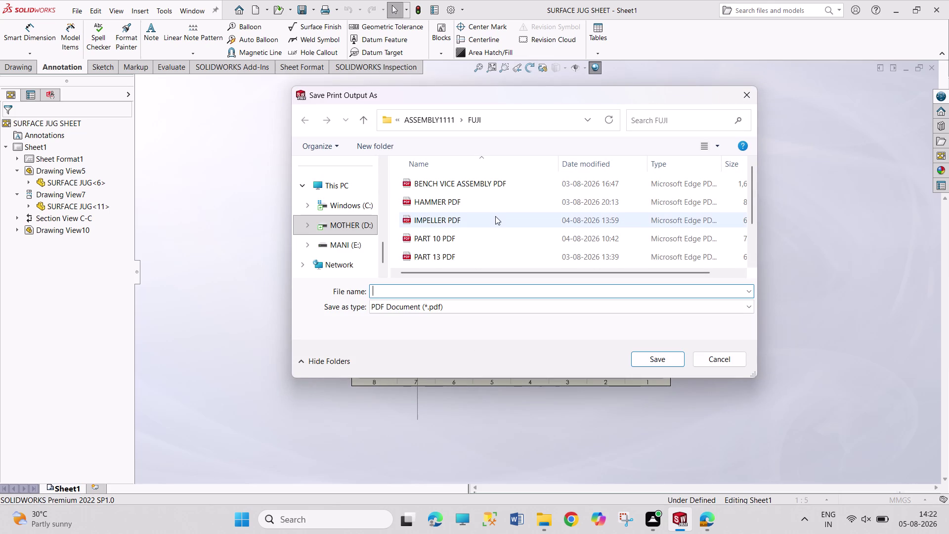
scroll(down, 3)
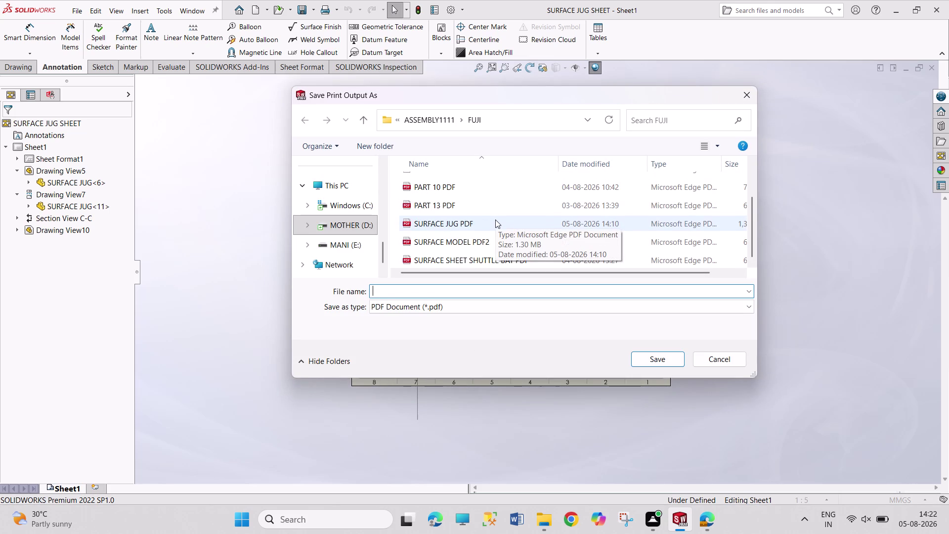
click(495, 219)
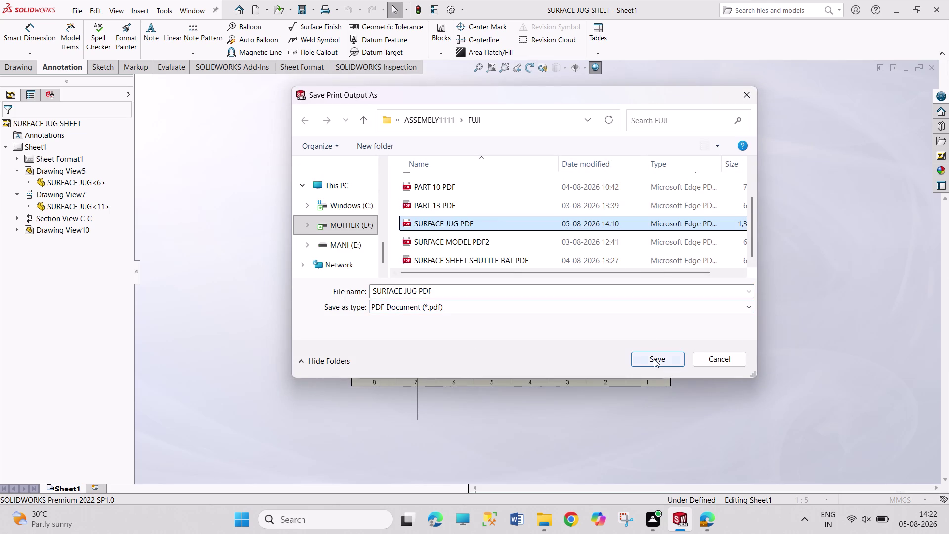
click(655, 359)
click(514, 256)
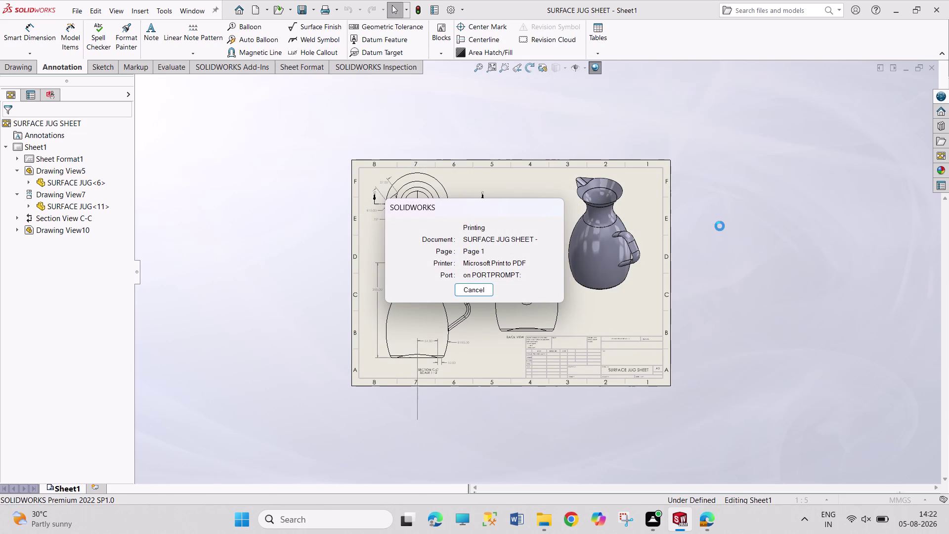
click(924, 412)
drag(715, 138, 751, 286)
drag(752, 286, 782, 286)
drag(713, 122, 734, 221)
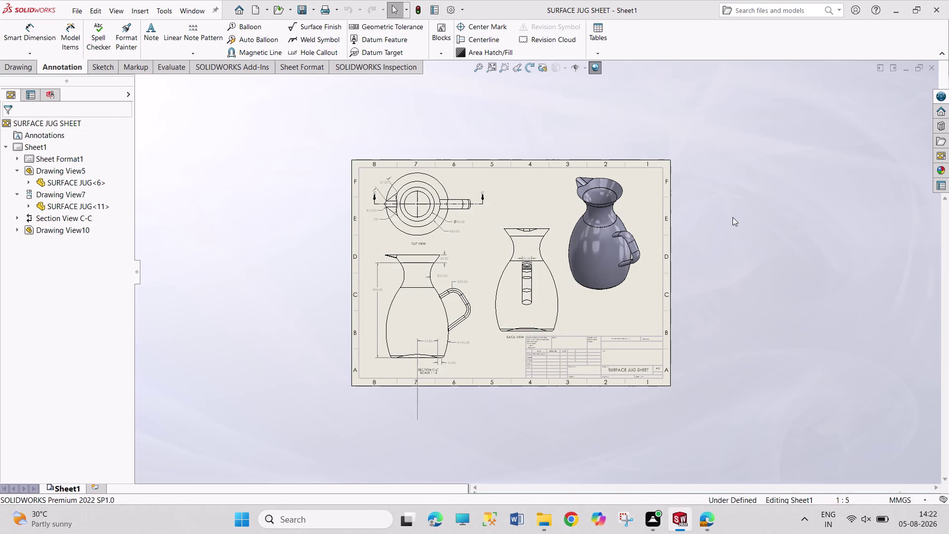
drag(704, 138, 819, 265)
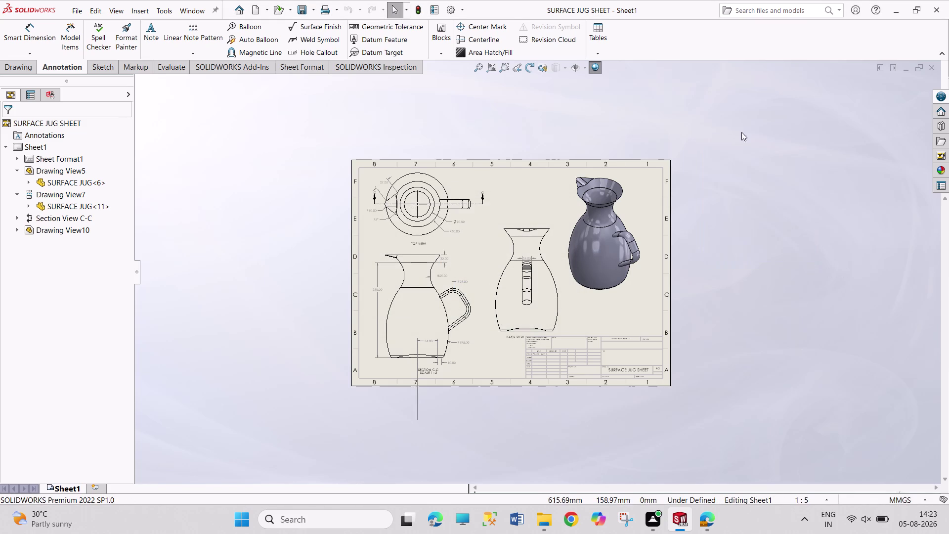
drag(732, 120, 825, 308)
drag(723, 134, 775, 281)
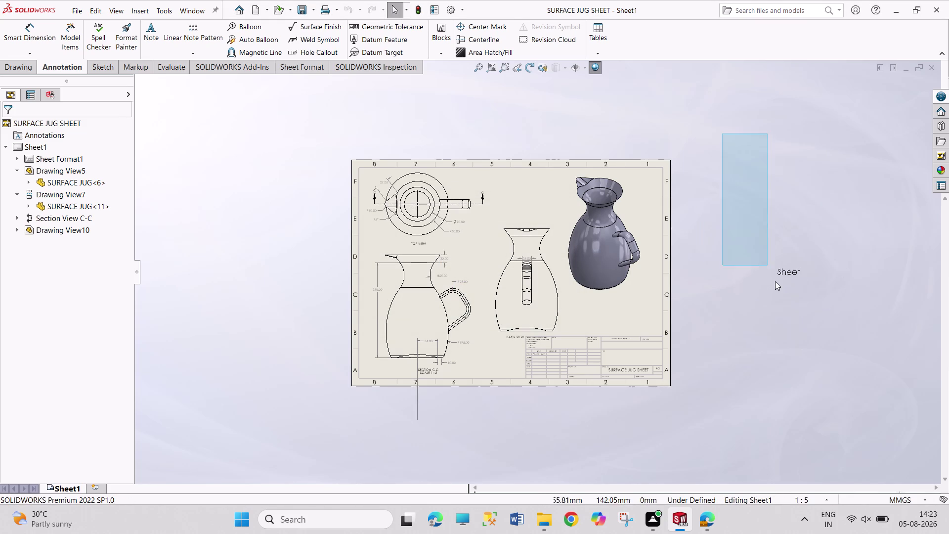
drag(775, 281, 775, 282)
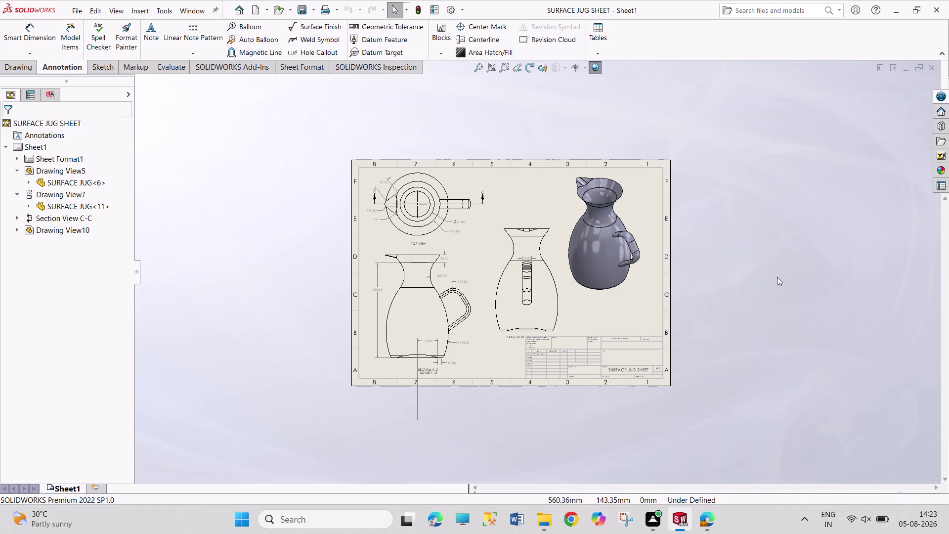
drag(718, 133, 756, 361)
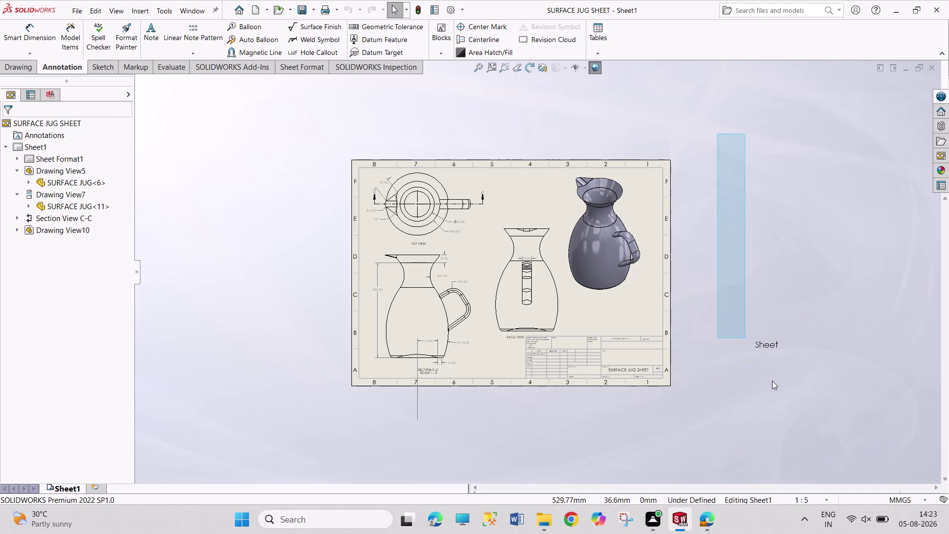
drag(757, 362, 842, 380)
drag(727, 99, 852, 370)
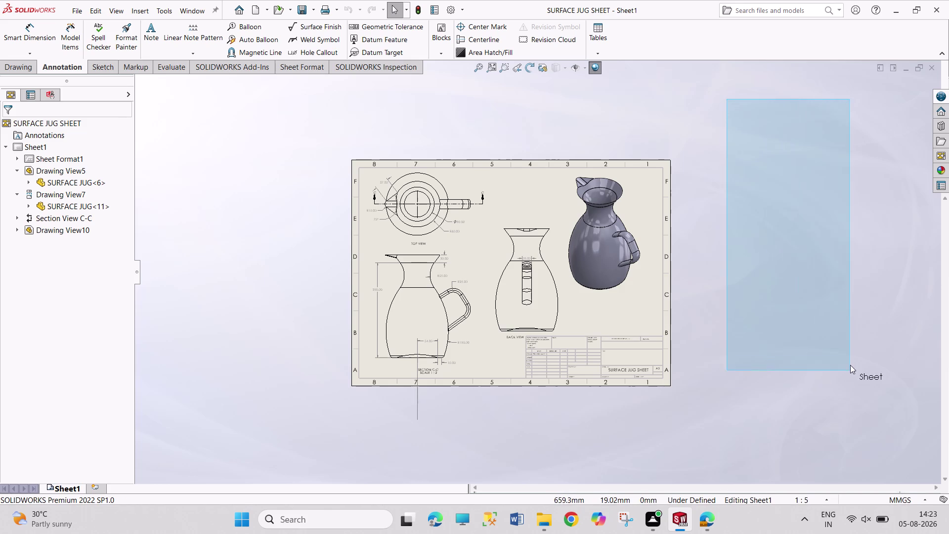
drag(852, 369, 849, 360)
drag(700, 123, 819, 418)
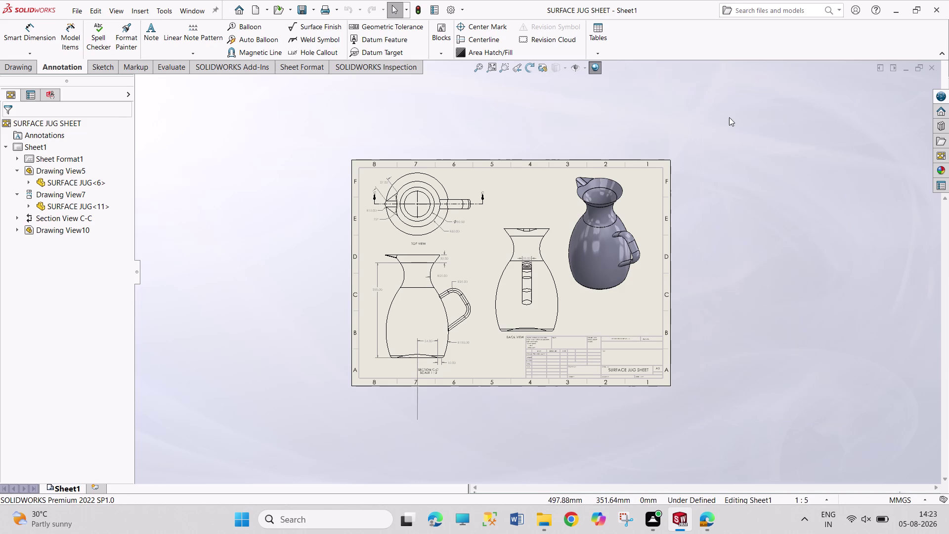
drag(730, 117, 864, 465)
drag(687, 117, 689, 165)
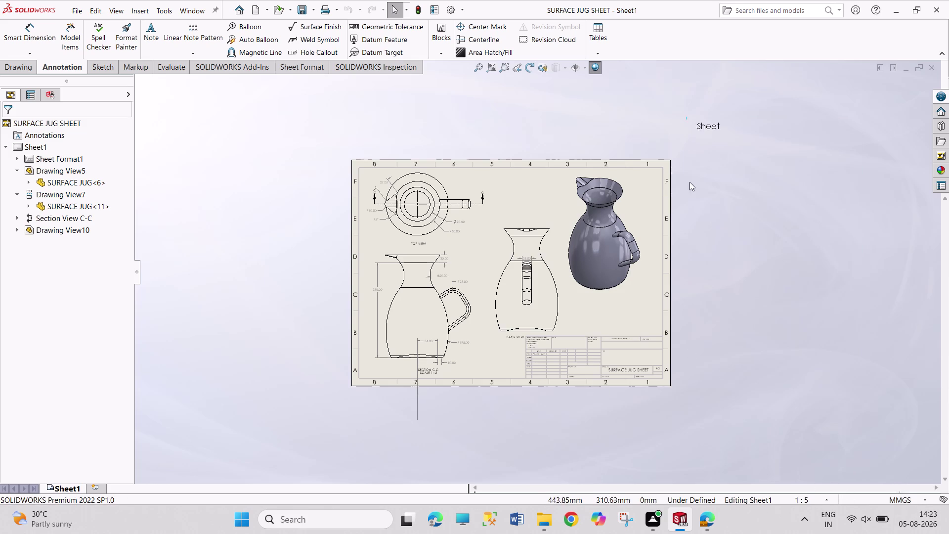
drag(688, 165, 829, 444)
drag(698, 118, 850, 426)
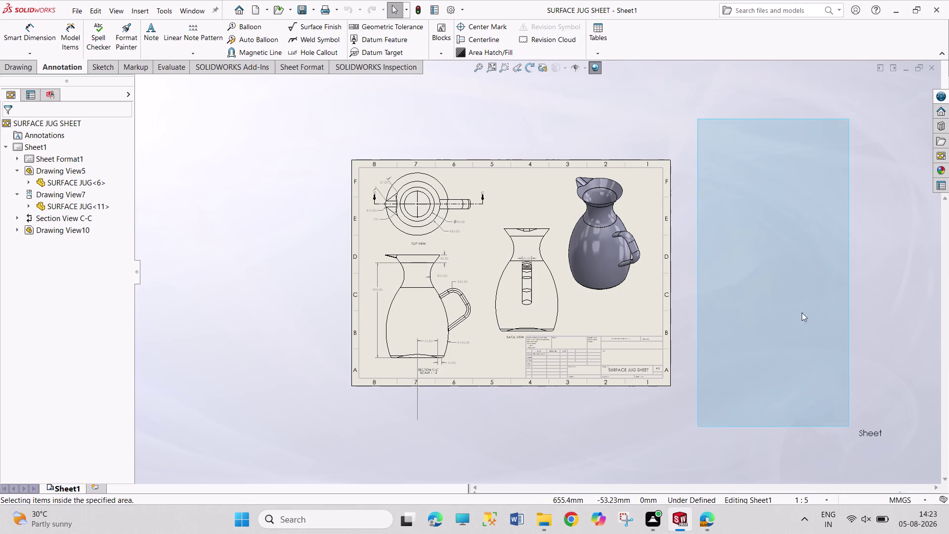
drag(707, 124, 818, 432)
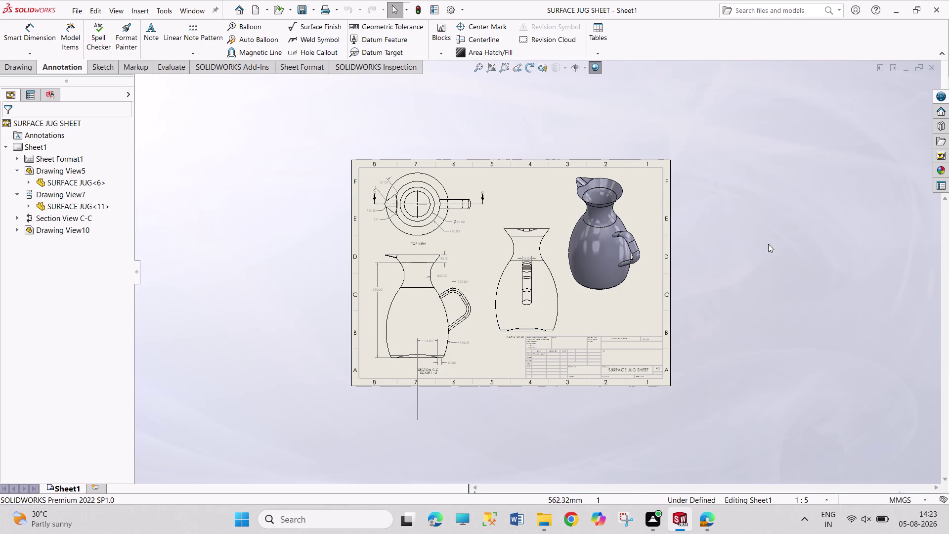
drag(713, 106, 774, 360)
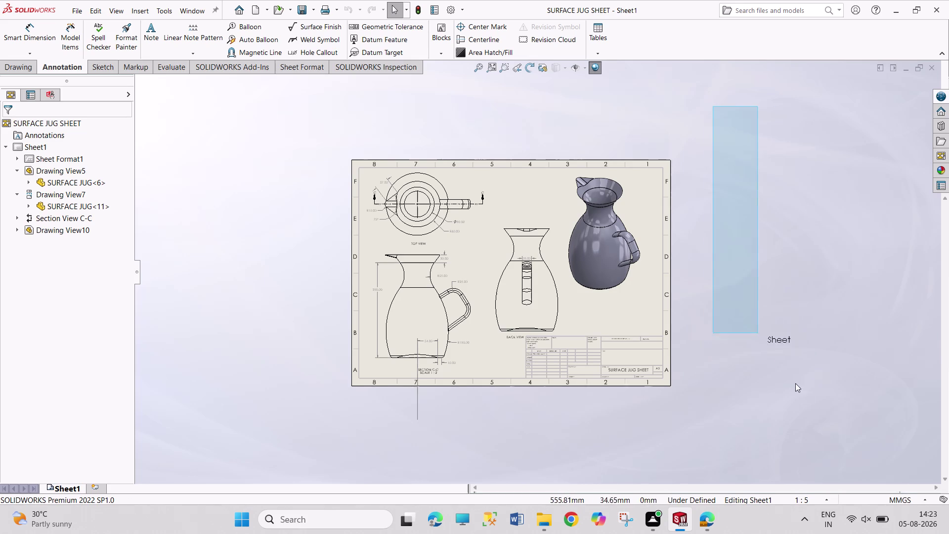
drag(773, 359, 840, 412)
drag(692, 133, 802, 419)
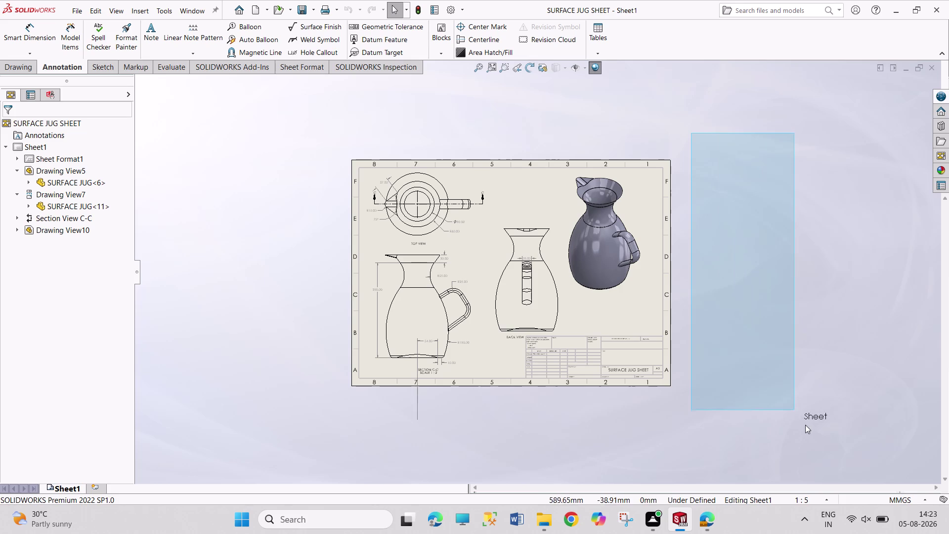
drag(802, 418, 807, 427)
drag(691, 127, 799, 428)
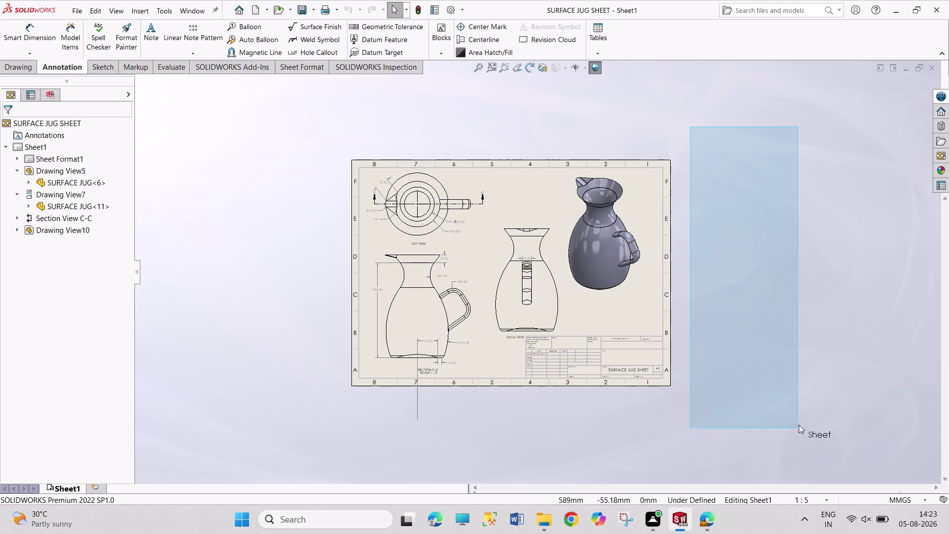
drag(799, 428, 799, 425)
drag(694, 123, 811, 402)
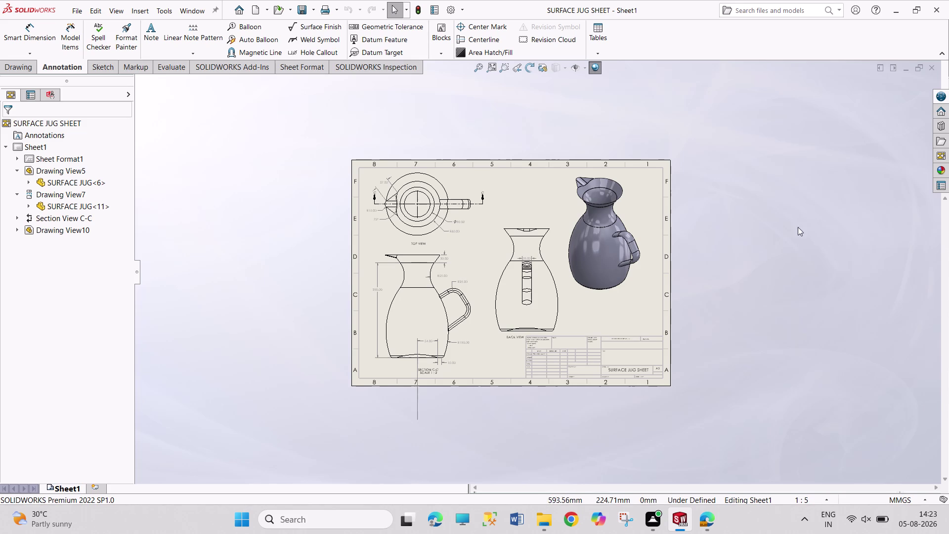
drag(703, 140, 788, 379)
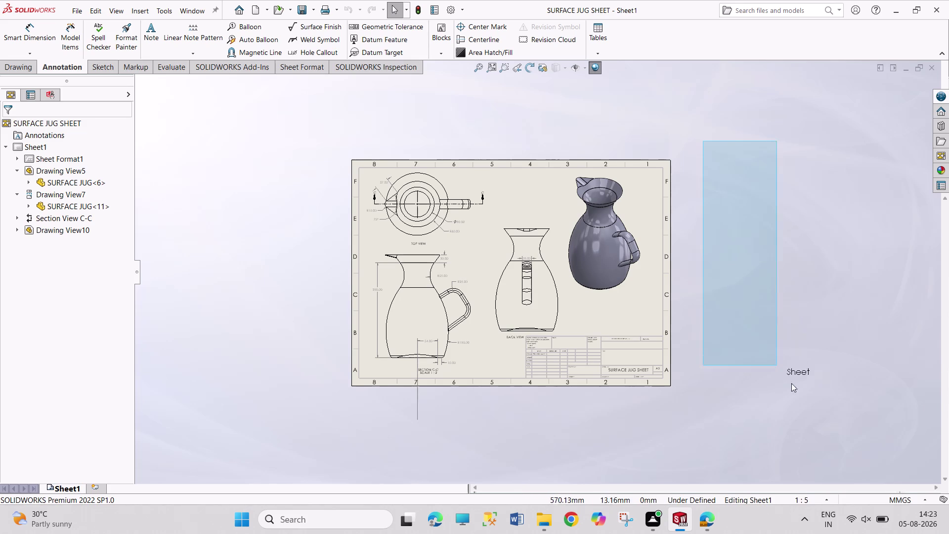
drag(788, 380, 817, 415)
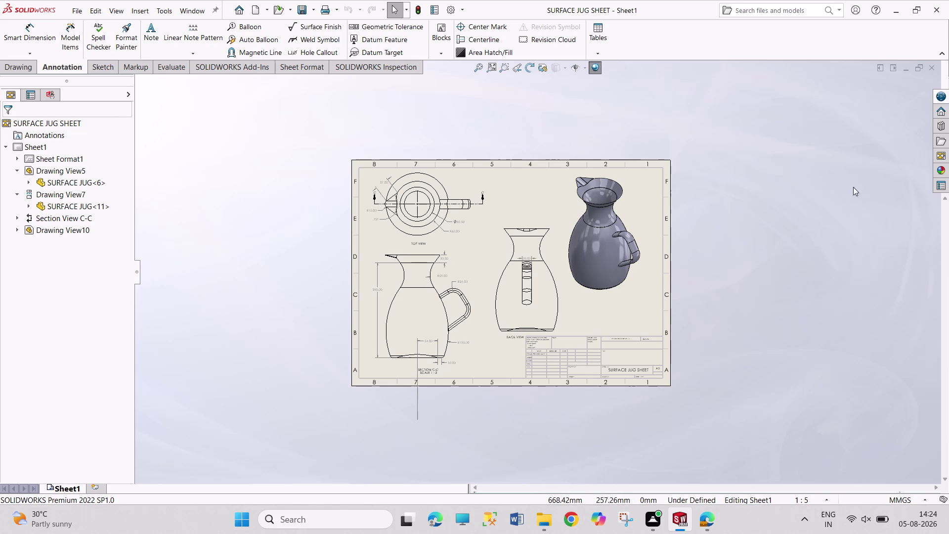
drag(700, 139, 788, 411)
drag(698, 136, 781, 424)
drag(694, 150, 739, 383)
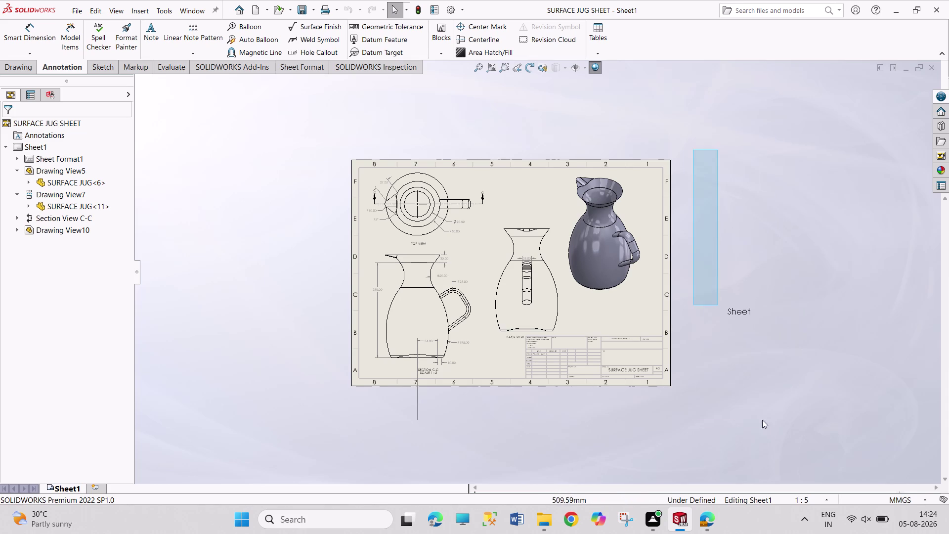
drag(739, 384, 793, 435)
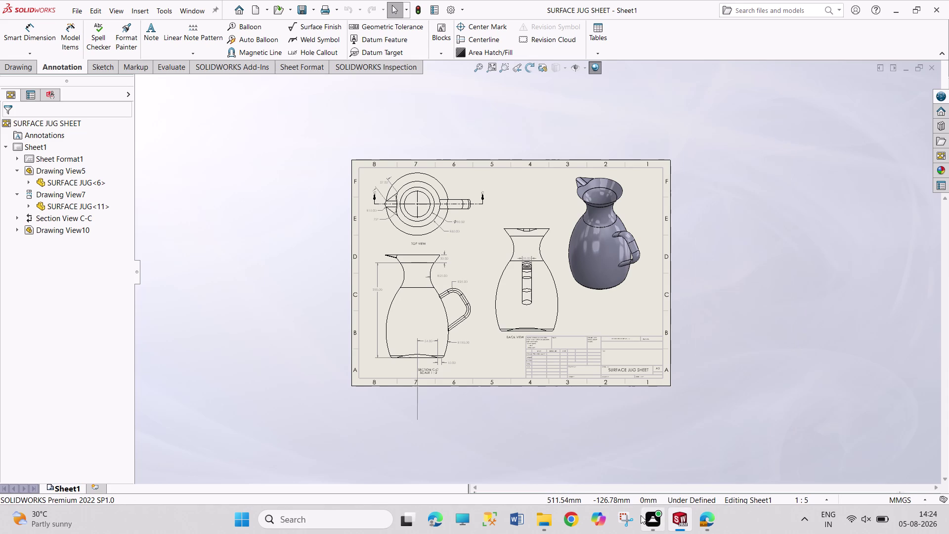